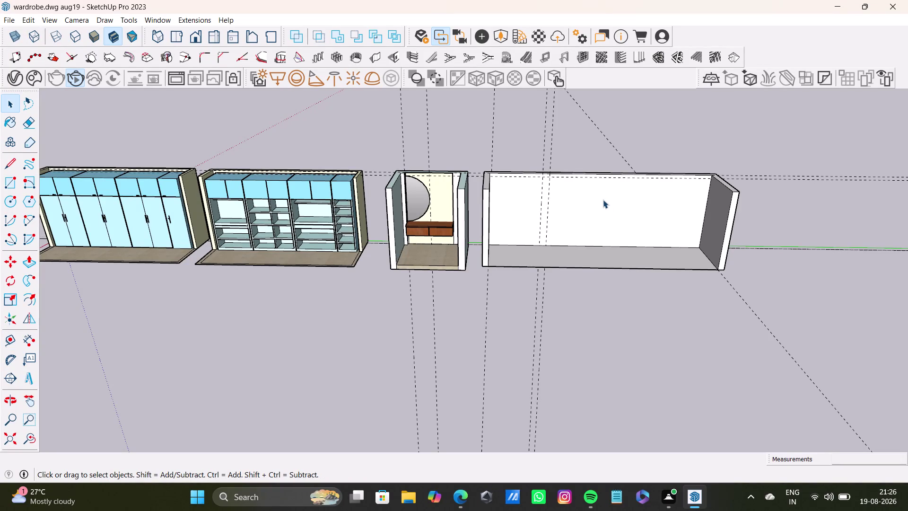
Turn the view to the last box unit's back wall and try a first Tape Measure pick.
middle_drag(600, 213, 469, 240)
scroll(up, 3)
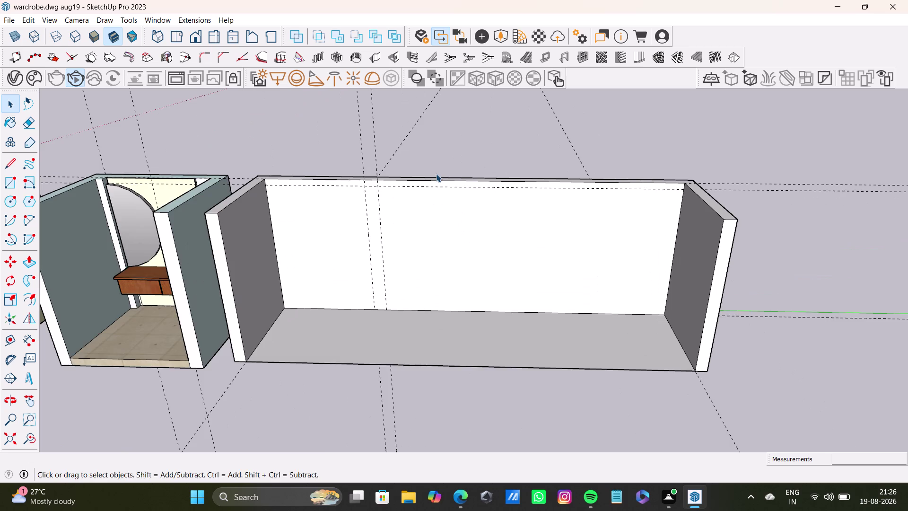
middle_drag(435, 180, 360, 354)
middle_drag(398, 233, 282, 261)
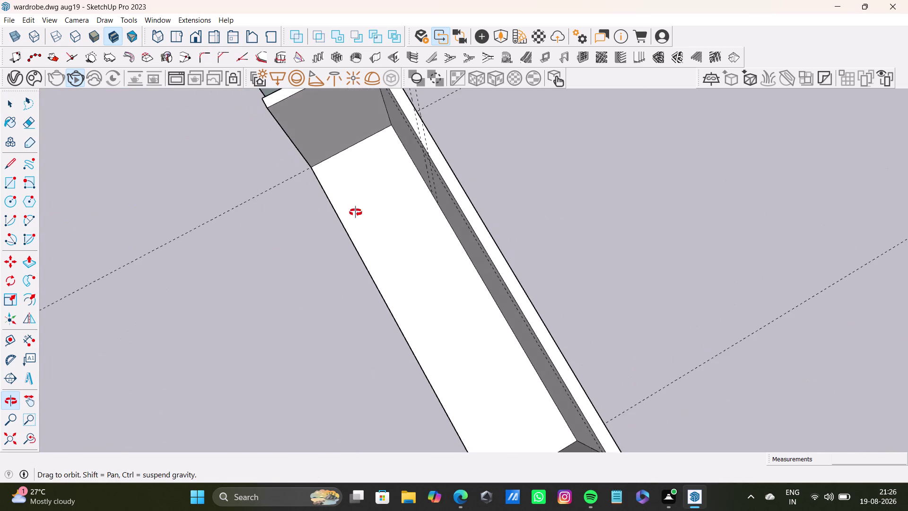
middle_drag(281, 261, 571, 87)
scroll(down, 3)
middle_drag(589, 221, 588, 222)
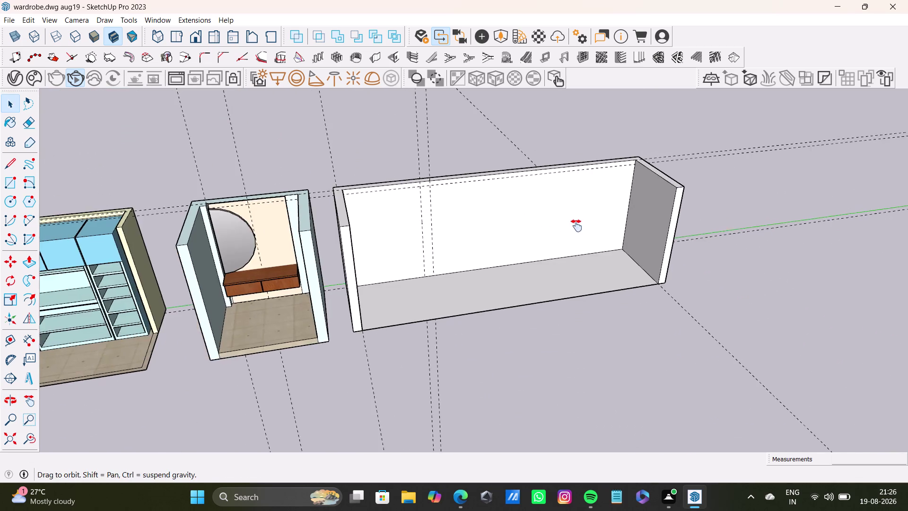
middle_drag(588, 222, 548, 267)
middle_drag(546, 264, 511, 204)
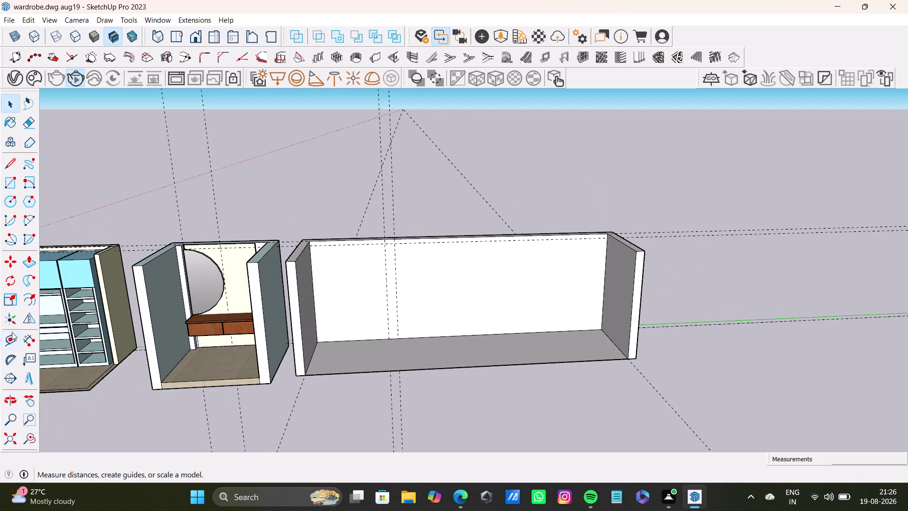
click(15, 346)
click(604, 298)
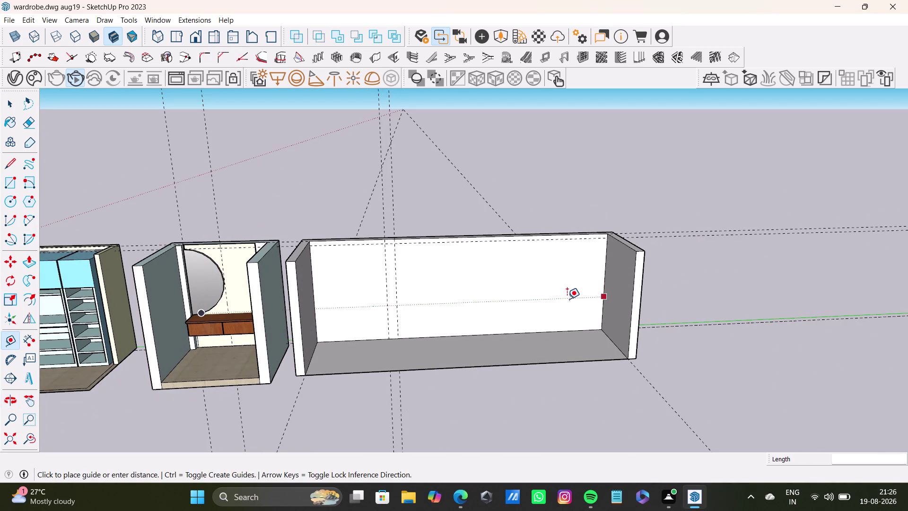
key(space)
Drag a vertical guide from the box's right wall edge onto its back wall.
click(14, 344)
scroll(up, 3)
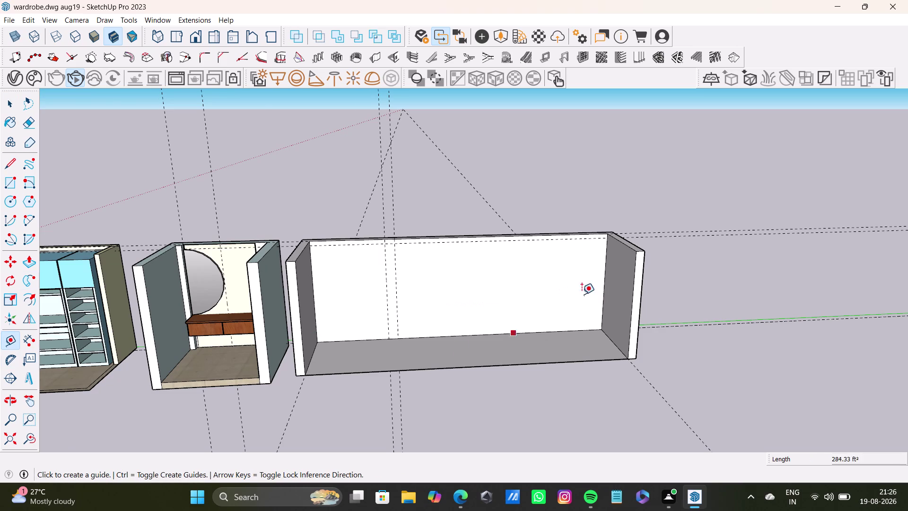
scroll(up, 3)
click(613, 286)
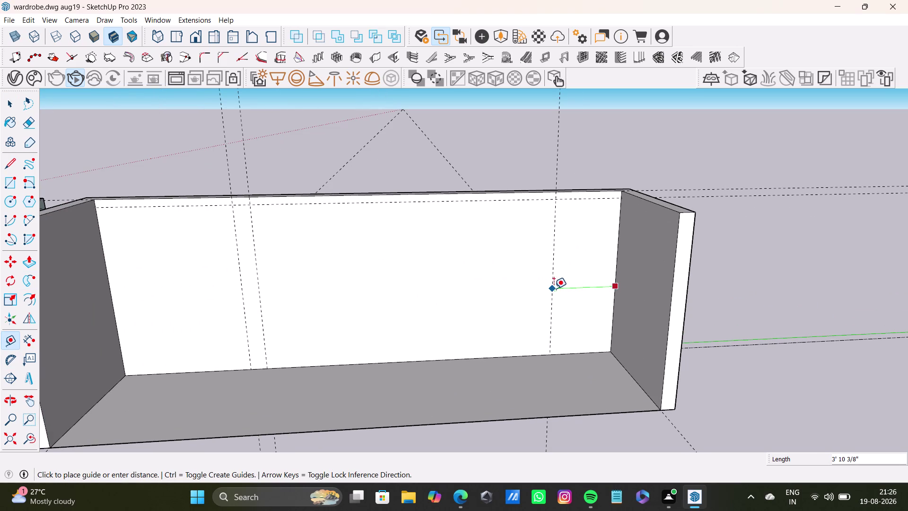
click(572, 292)
key(space)
scroll(down, 3)
middle_drag(521, 264, 569, 230)
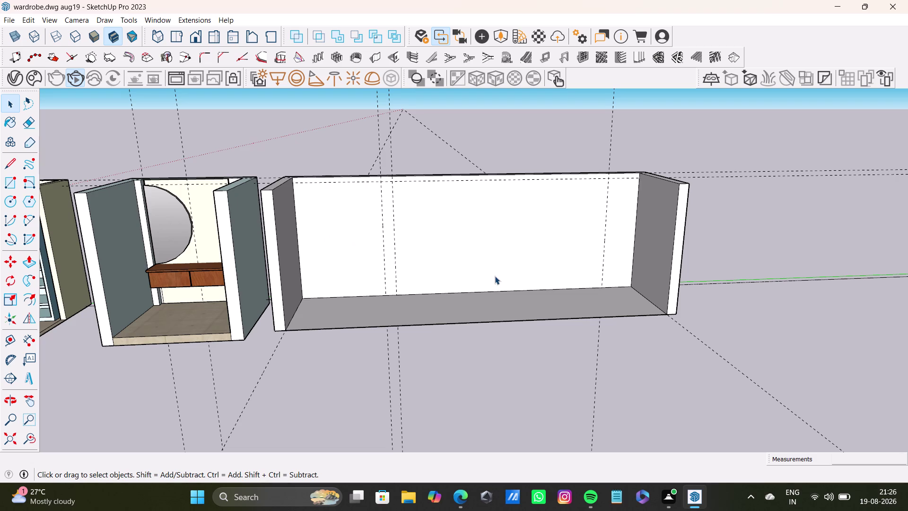
middle_drag(490, 269, 442, 359)
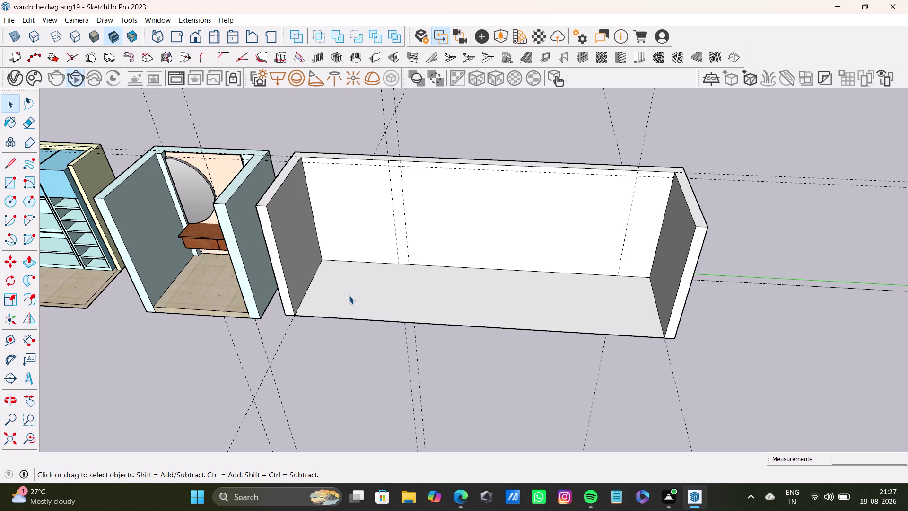
click(14, 180)
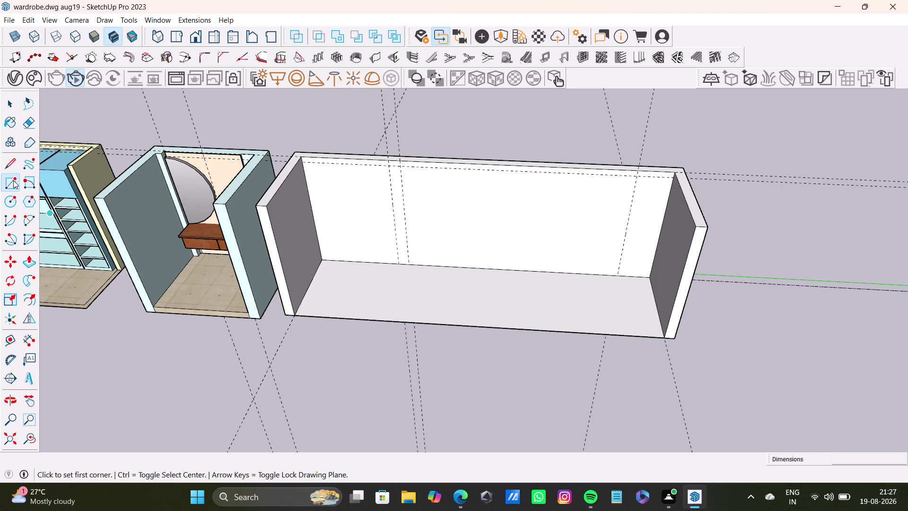
Draw a first back-wall rectangle starting at the top guide.
scroll(up, 3)
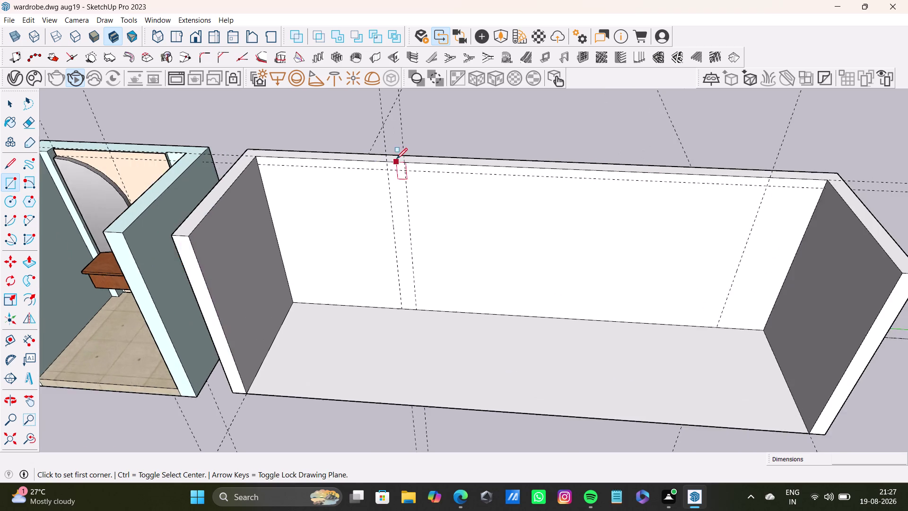
scroll(up, 3)
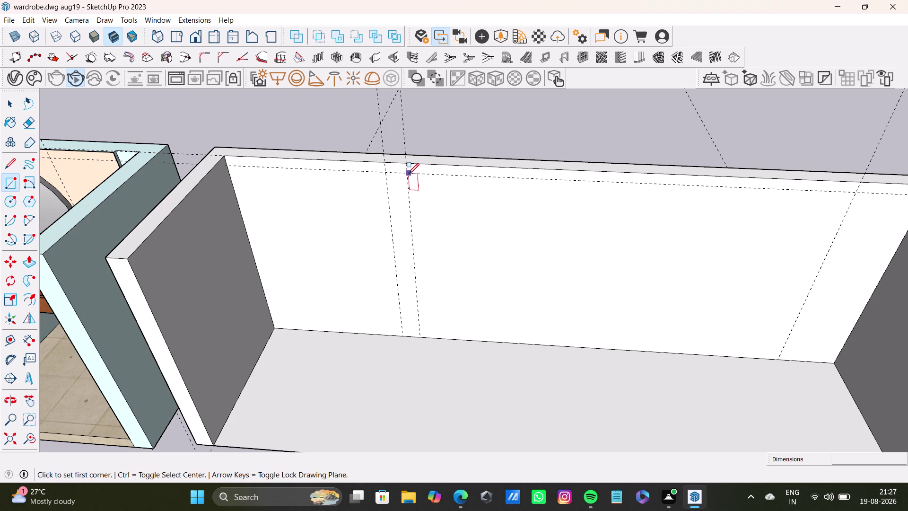
click(407, 174)
scroll(down, 3)
middle_drag(706, 338, 662, 319)
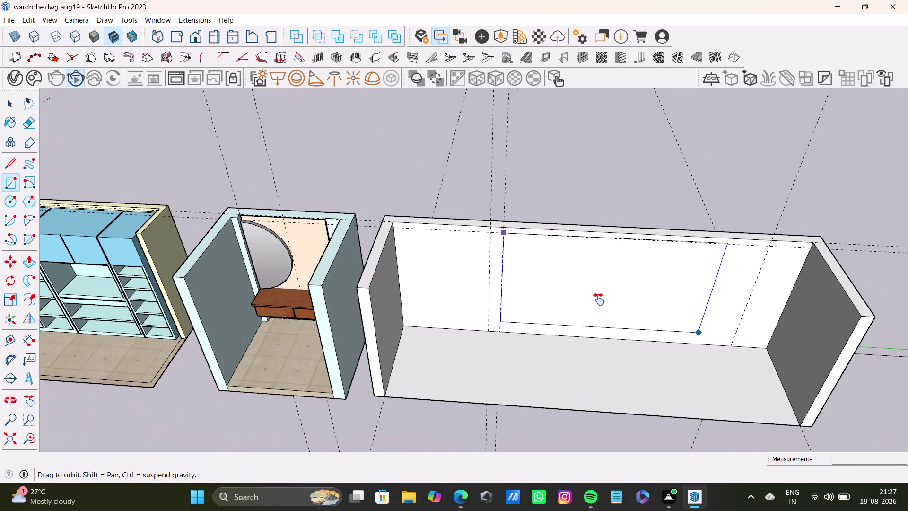
middle_drag(662, 319, 584, 296)
scroll(up, 3)
click(613, 309)
key(space)
Inspect the first rectangle from several angles, then undo it.
scroll(down, 3)
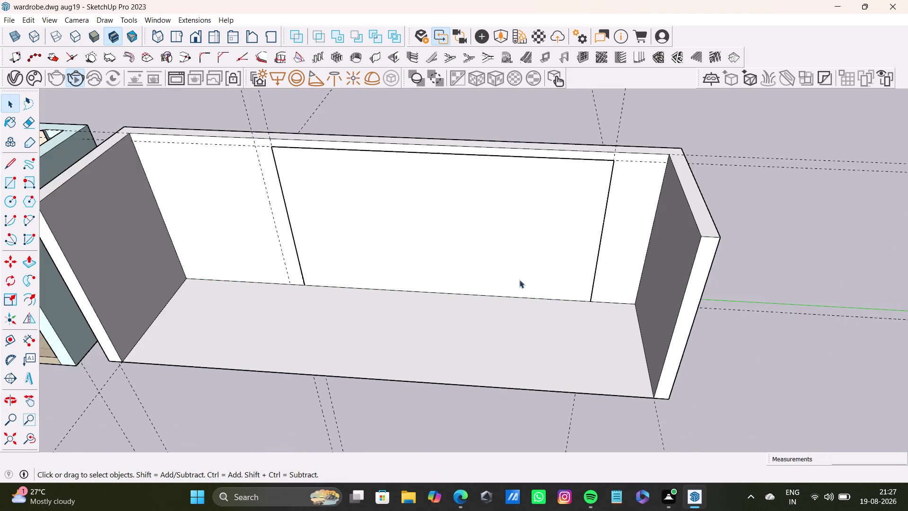
middle_drag(497, 272, 629, 286)
middle_drag(429, 211, 459, 341)
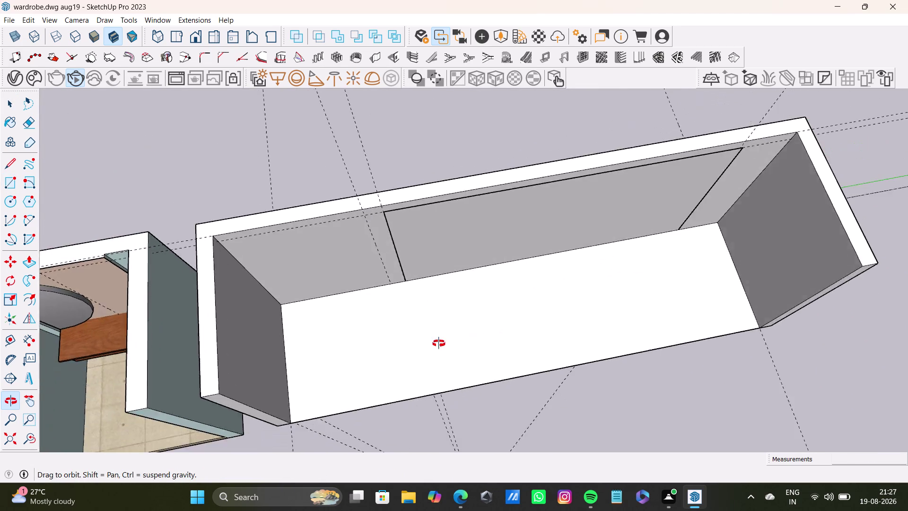
middle_drag(459, 341, 309, 211)
scroll(up, 3)
middle_drag(513, 274, 634, 166)
middle_drag(618, 187, 604, 205)
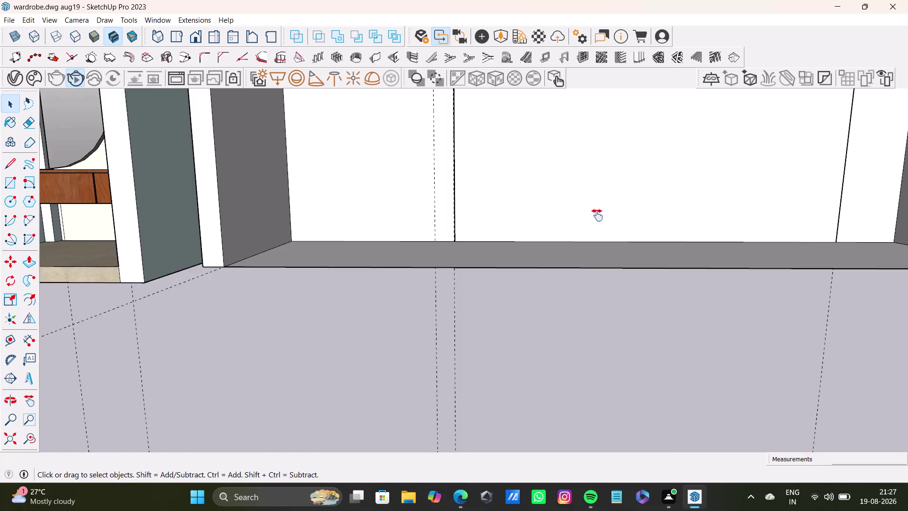
middle_drag(604, 206, 517, 380)
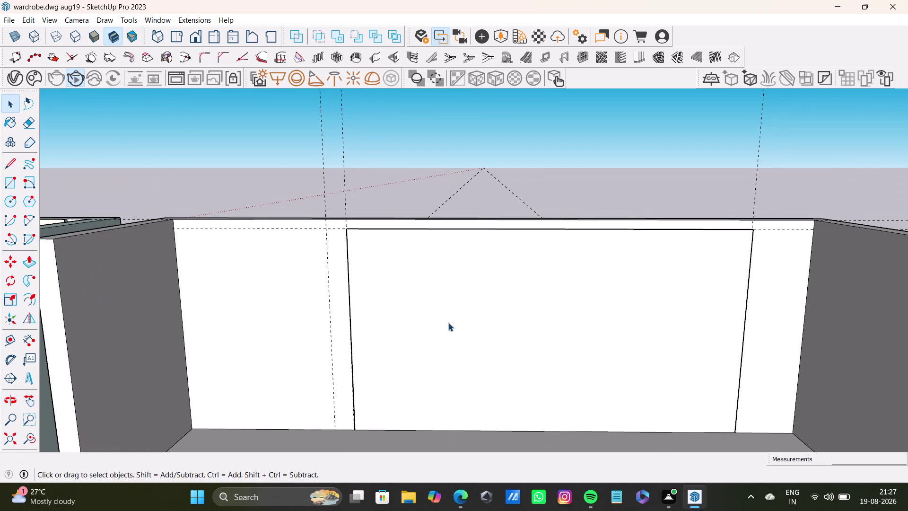
key(space)
scroll(down, 3)
middle_drag(565, 287, 552, 217)
middle_drag(580, 239, 579, 335)
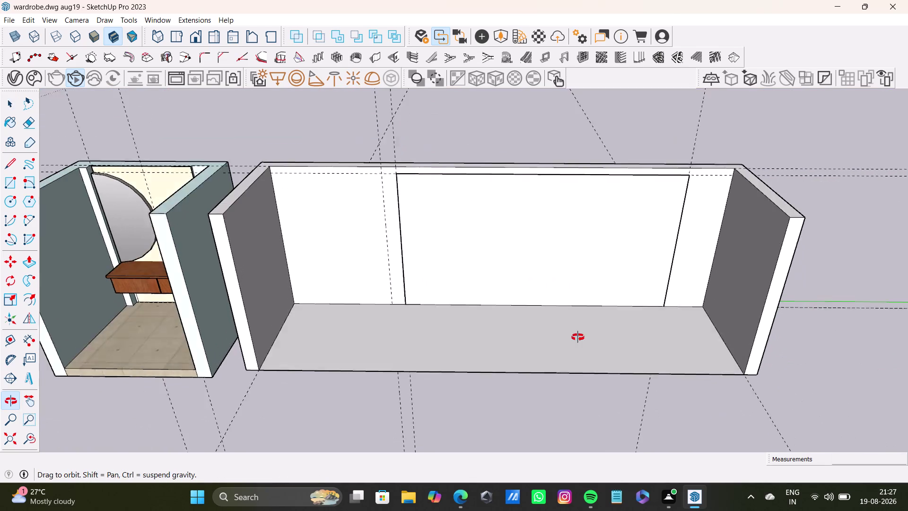
middle_drag(579, 335, 578, 337)
scroll(up, 3)
key(ctrl+z)
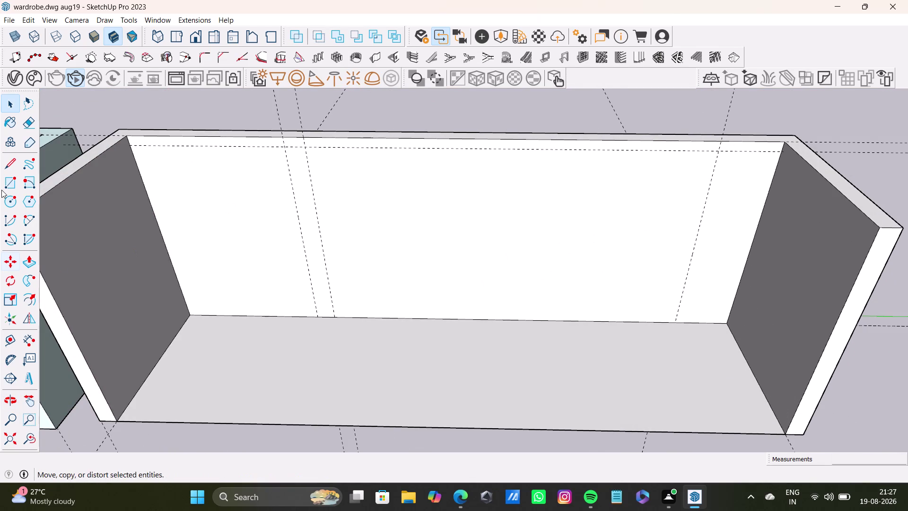
Redraw the rectangle from the top-left guide intersection to the floor edge and select its face.
click(7, 184)
click(306, 148)
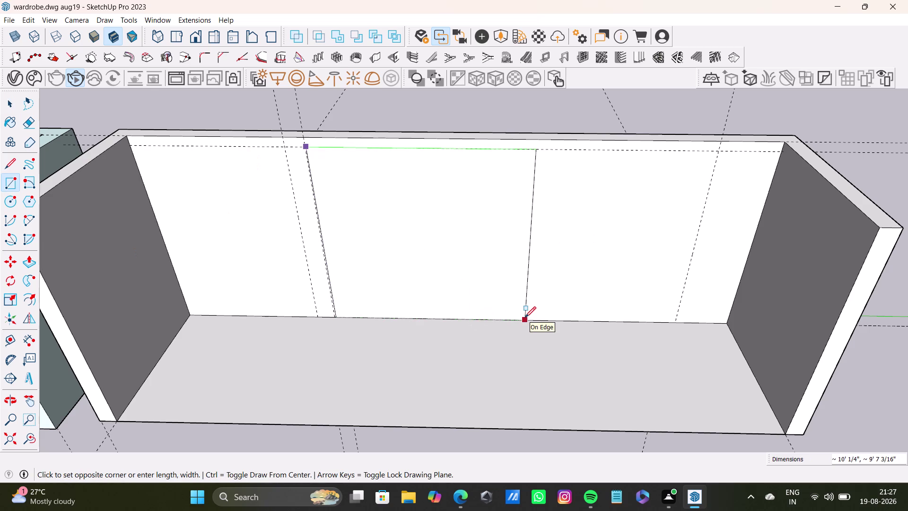
click(545, 319)
key(space)
click(508, 281)
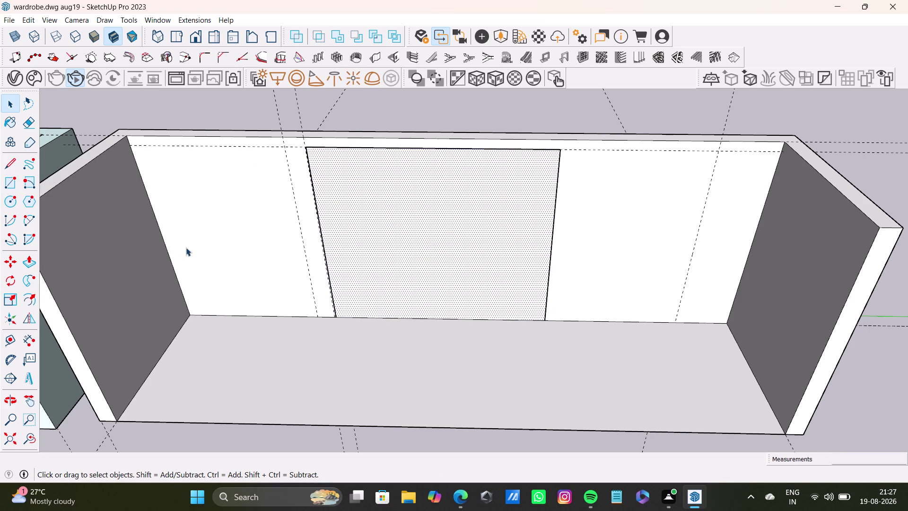
click(8, 188)
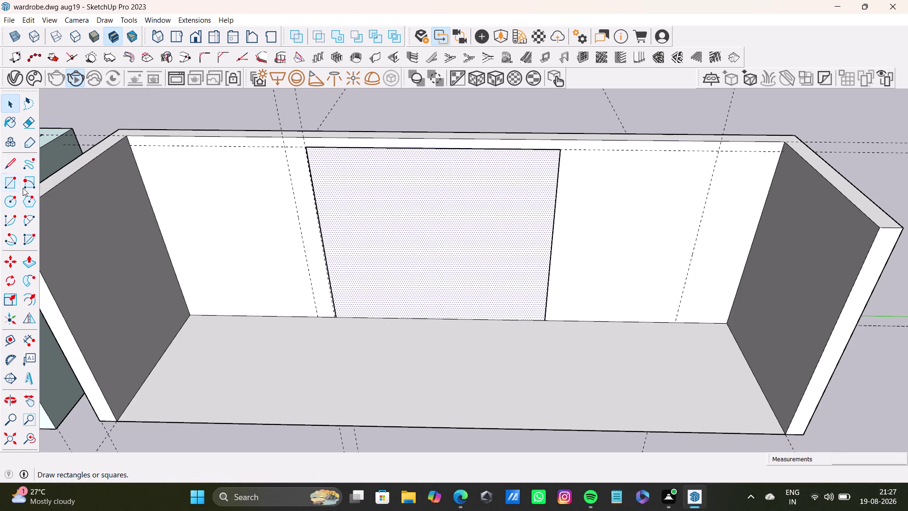
Extrude the back-wall rectangle forward into a solid block with Push/Pull.
key(space)
click(32, 266)
drag(491, 247, 477, 284)
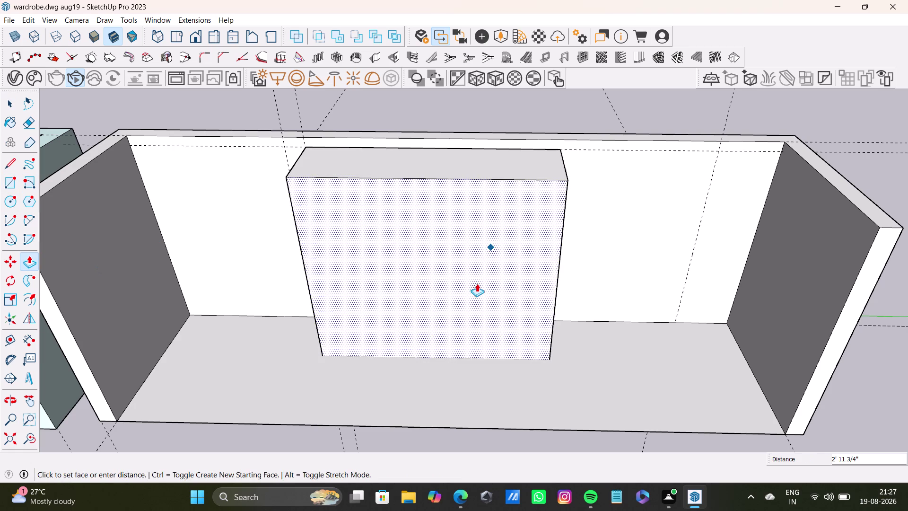
drag(477, 283, 470, 291)
Make initial pushes on the block's bottom face from beneath the box.
middle_drag(532, 195, 307, 178)
scroll(up, 3)
middle_drag(507, 180, 445, 200)
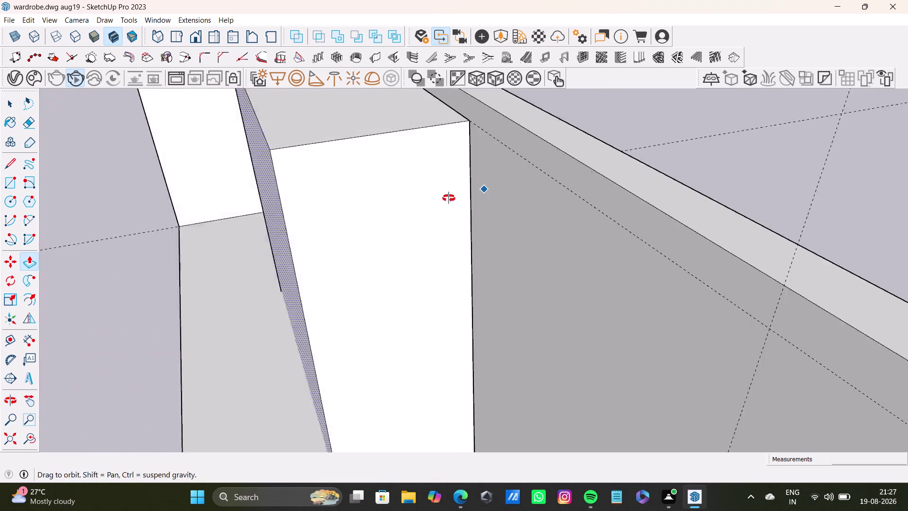
middle_drag(446, 200, 646, 265)
scroll(down, 3)
middle_drag(577, 278, 683, 147)
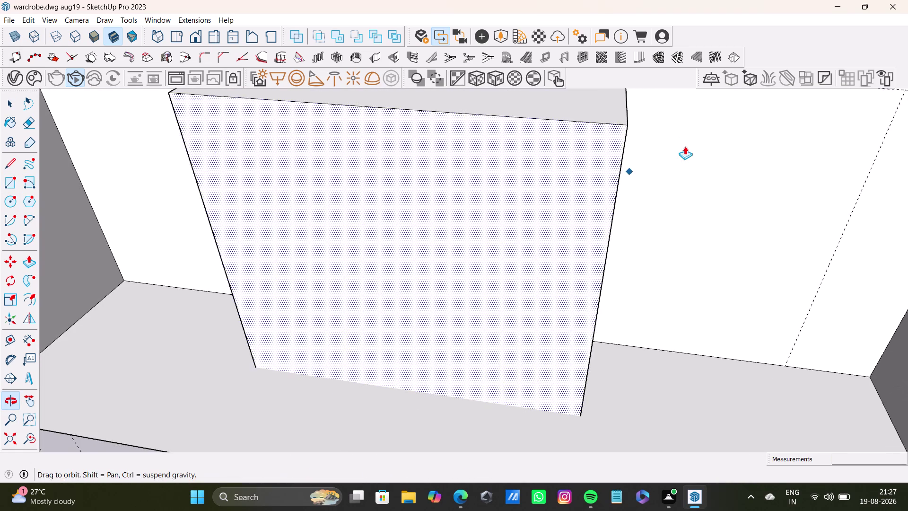
scroll(down, 3)
middle_drag(616, 292, 663, 206)
middle_drag(614, 267, 635, 165)
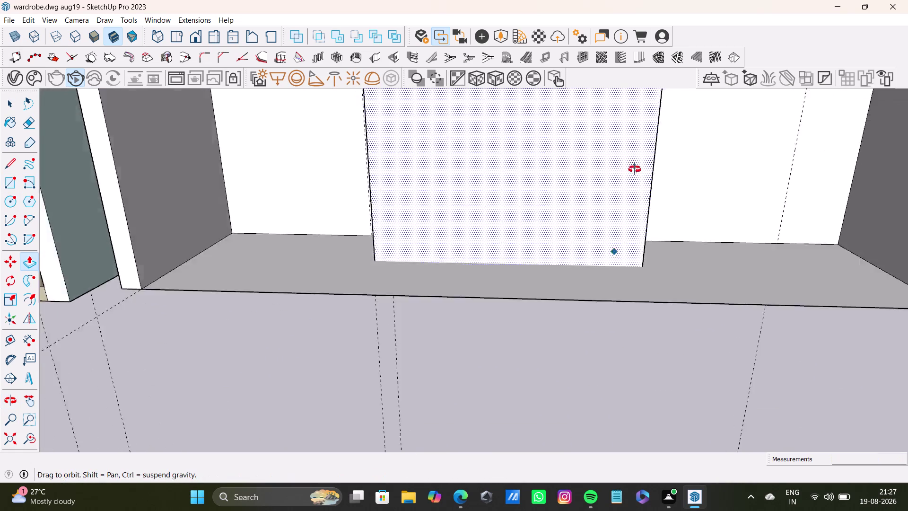
middle_drag(635, 164, 639, 68)
drag(572, 260, 571, 255)
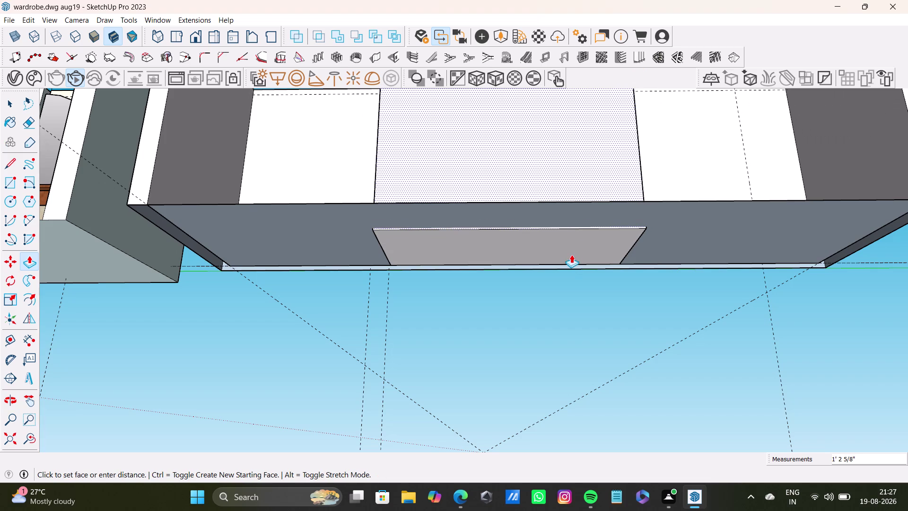
key(space)
click(570, 250)
key(p)
drag(570, 254, 570, 239)
key(space)
Stretch the inner block's bottom face down to the unit's floor.
scroll(down, 3)
middle_drag(570, 221, 555, 402)
middle_drag(543, 307, 504, 281)
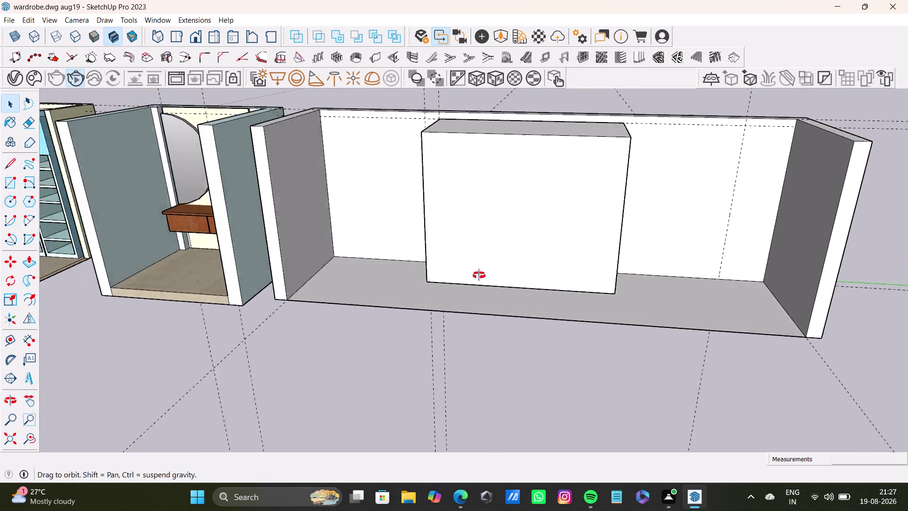
middle_drag(504, 281, 468, 271)
scroll(up, 3)
middle_drag(600, 295, 535, 252)
scroll(up, 3)
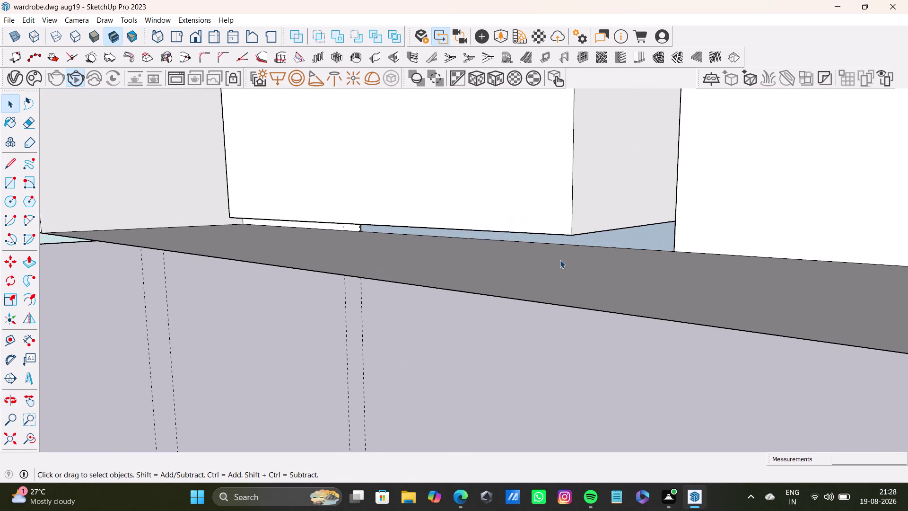
scroll(up, 3)
middle_drag(574, 259, 569, 251)
scroll(up, 3)
middle_drag(568, 235, 556, 293)
middle_drag(560, 285, 564, 263)
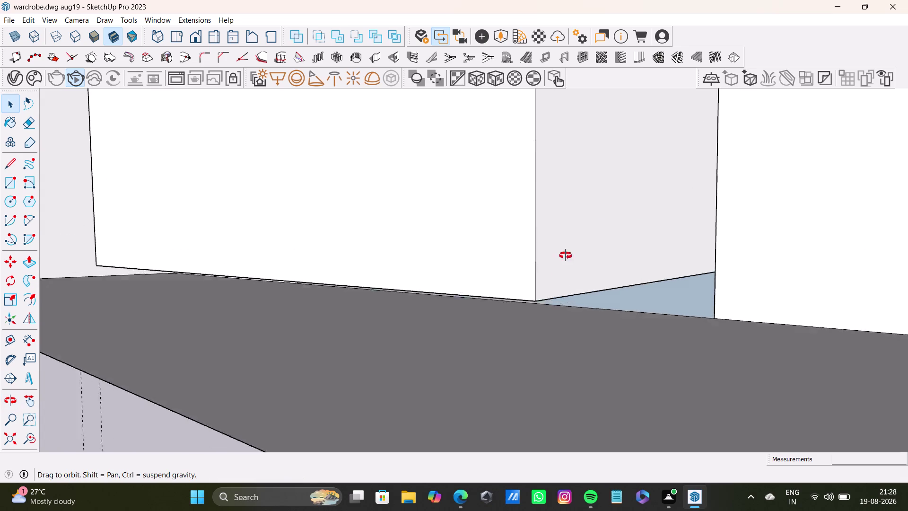
middle_drag(563, 263, 571, 245)
key(space)
click(559, 272)
key(p)
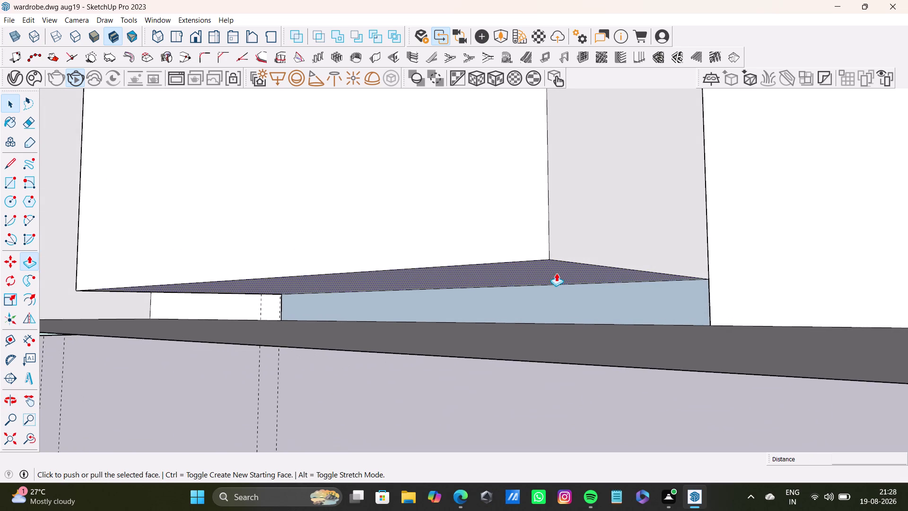
drag(556, 273, 555, 334)
key(space)
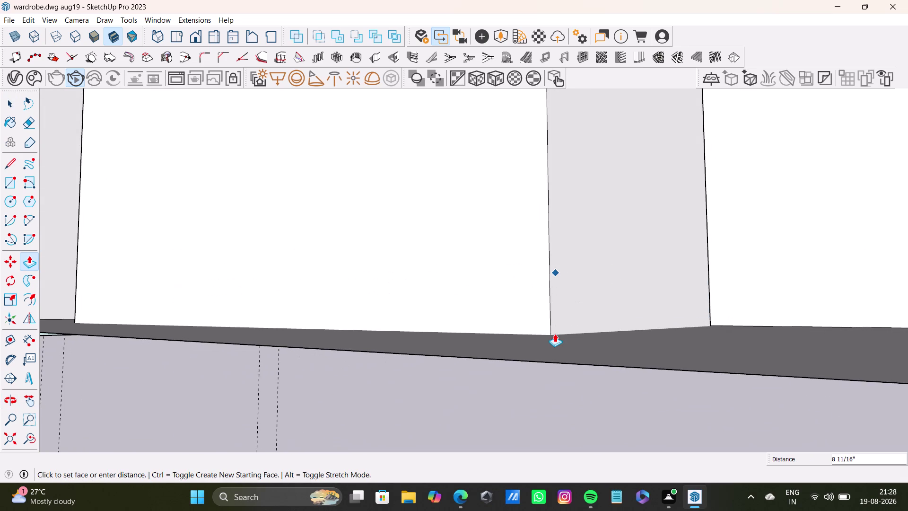
Push a face on the unit's underside slightly with Push/Pull.
scroll(down, 3)
middle_drag(555, 331, 690, 369)
scroll(down, 3)
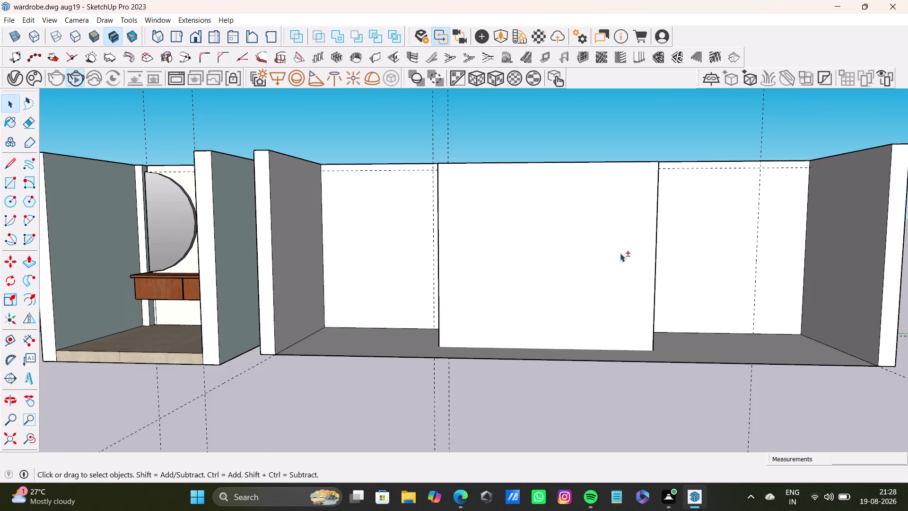
middle_drag(620, 253, 629, 388)
middle_drag(630, 343, 631, 465)
middle_drag(615, 413, 623, 286)
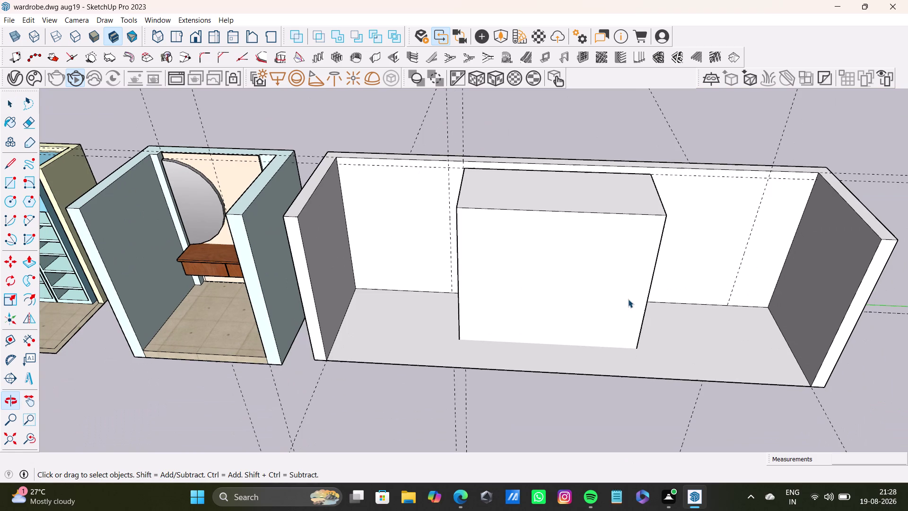
scroll(up, 3)
middle_drag(599, 313, 606, 203)
middle_drag(625, 310, 620, 189)
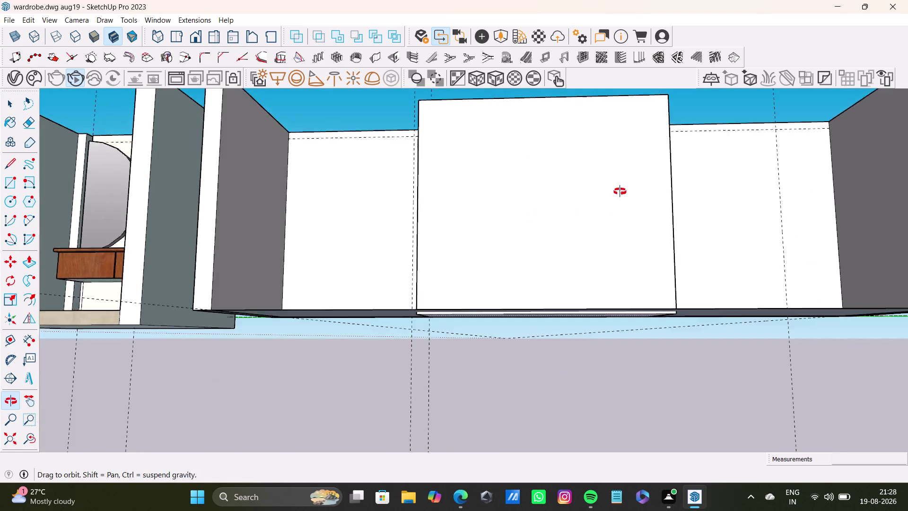
middle_drag(619, 189, 615, 178)
click(635, 298)
key(p)
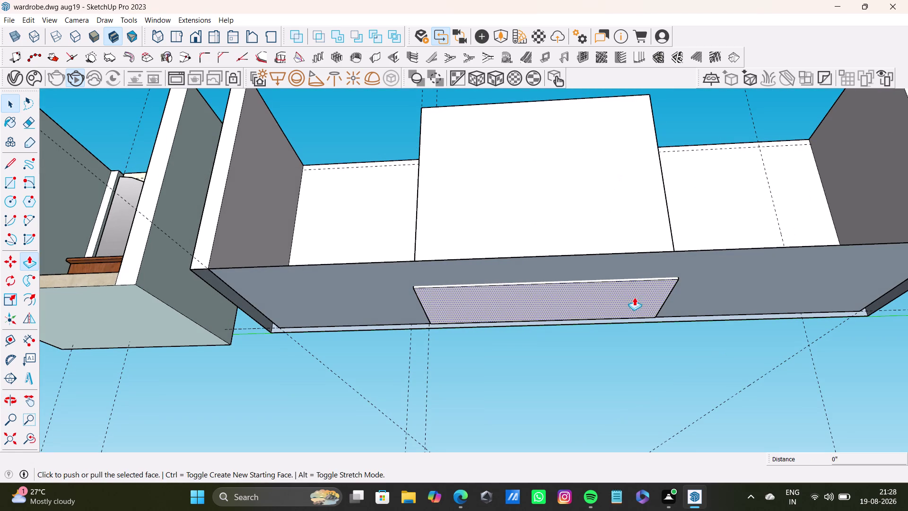
drag(635, 297, 635, 287)
key(space)
Orbit and pan along the row to bring the last unit's right side into view.
scroll(down, 3)
middle_drag(646, 295, 619, 420)
scroll(up, 3)
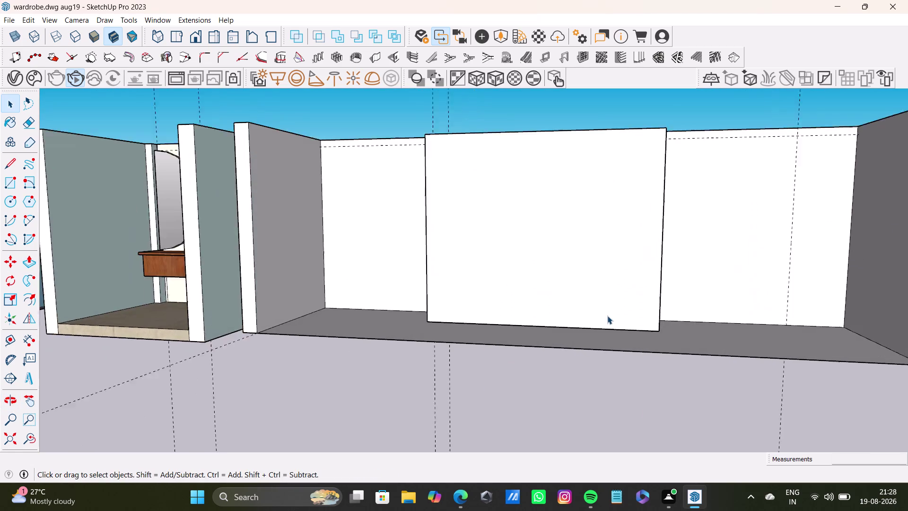
middle_drag(618, 311, 539, 353)
scroll(down, 3)
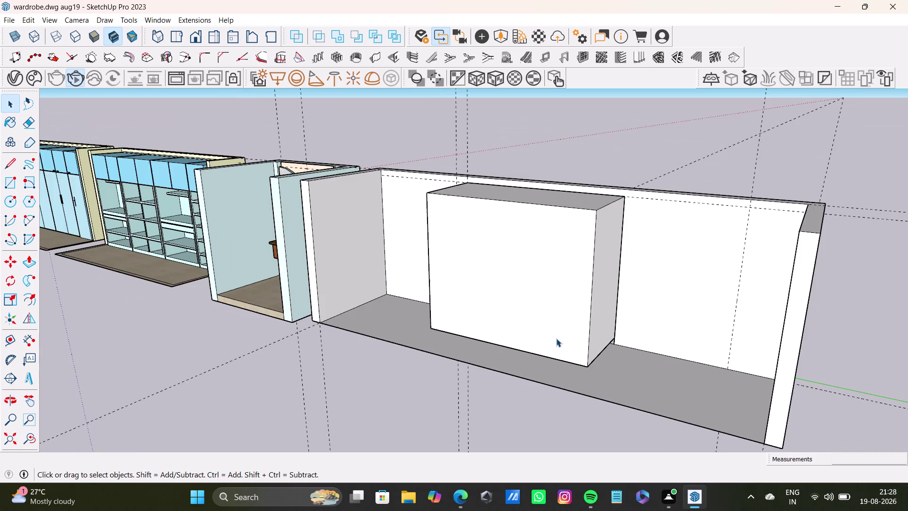
scroll(down, 3)
middle_drag(545, 318, 516, 344)
middle_drag(514, 347, 643, 373)
scroll(down, 3)
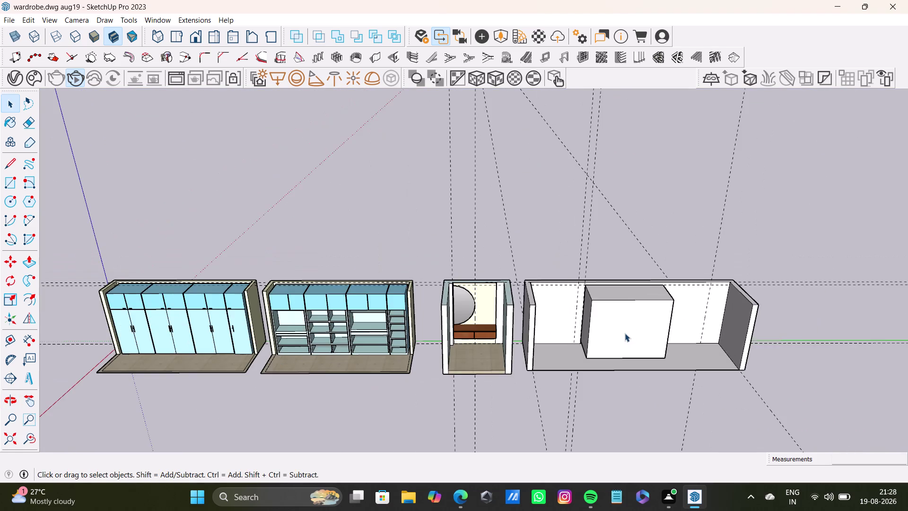
middle_drag(625, 332, 551, 316)
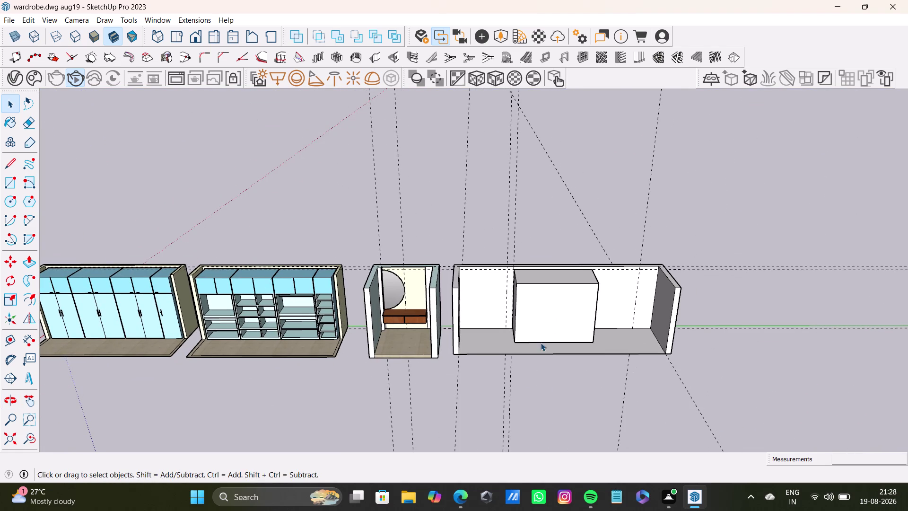
middle_drag(650, 330, 577, 329)
scroll(up, 3)
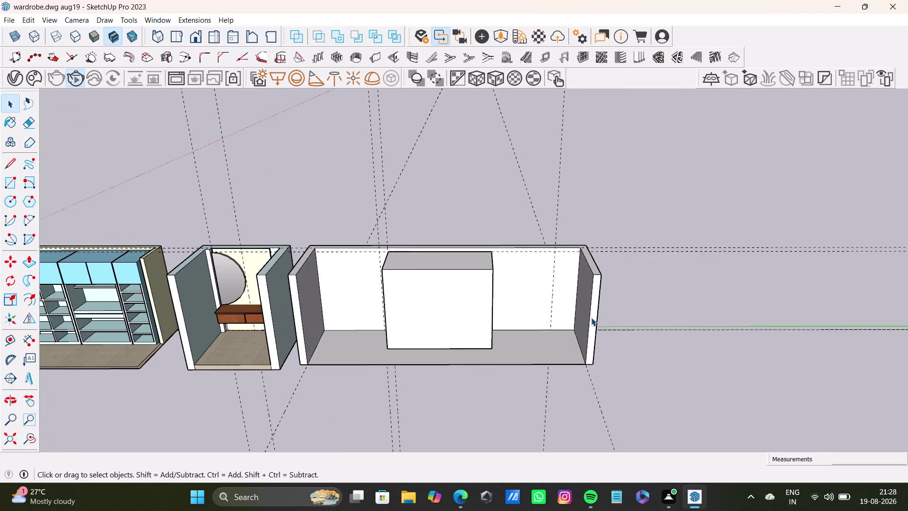
middle_drag(592, 317, 640, 310)
Pull the inner block's side face out toward the unit's right side.
key(space)
click(598, 302)
click(591, 302)
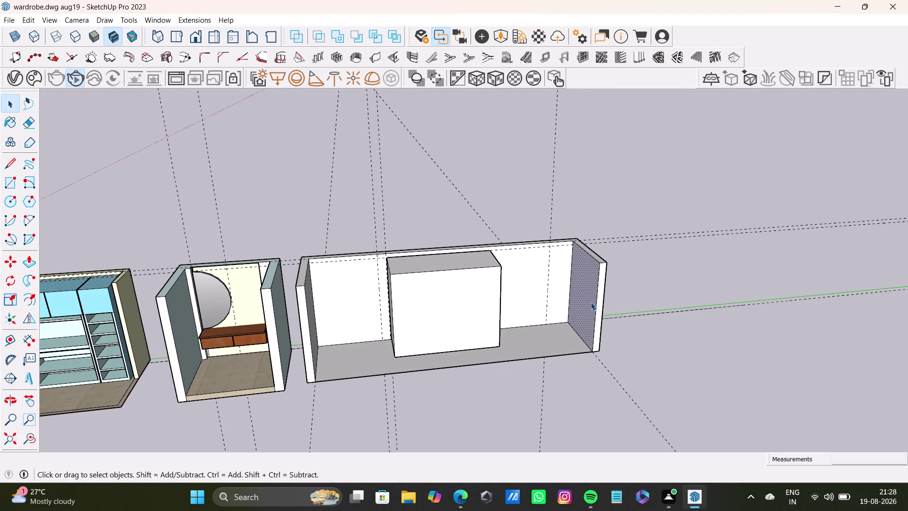
key(p)
drag(580, 300, 490, 310)
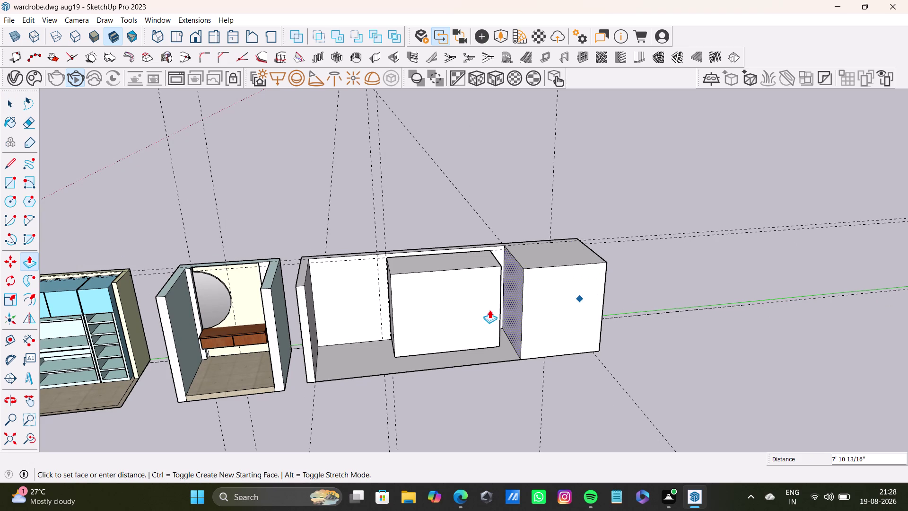
drag(489, 310, 510, 304)
middle_drag(572, 312, 389, 314)
Fine-tune the block's right-side width with further Push/Pull adjustments.
key(space)
click(609, 328)
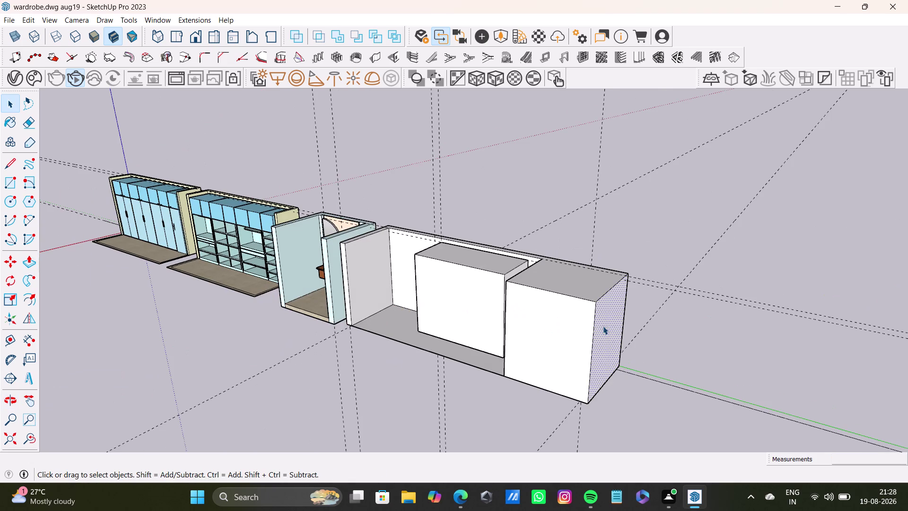
key(p)
drag(602, 326, 536, 296)
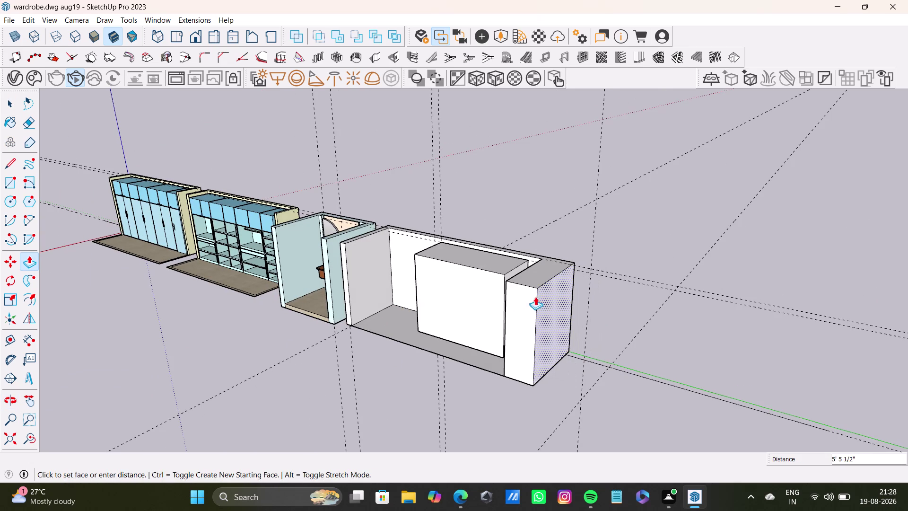
drag(536, 297, 528, 294)
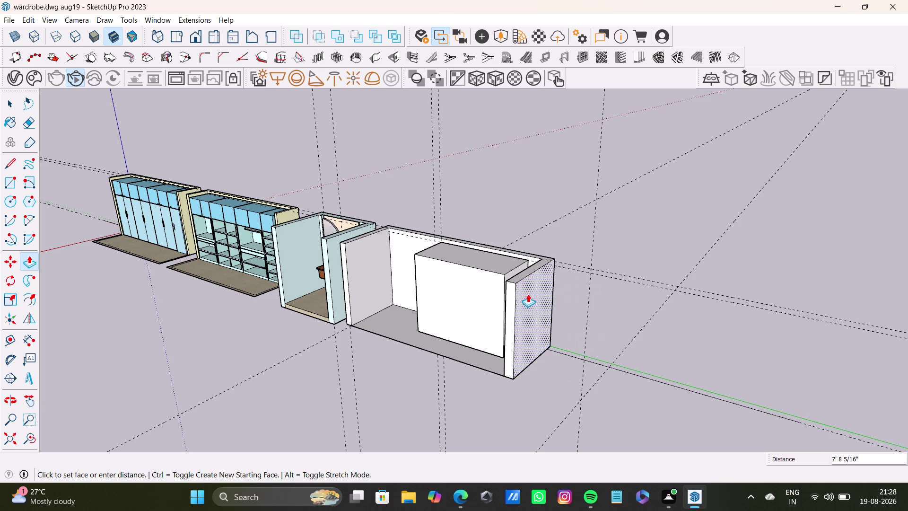
drag(528, 293, 525, 292)
key(space)
key(p)
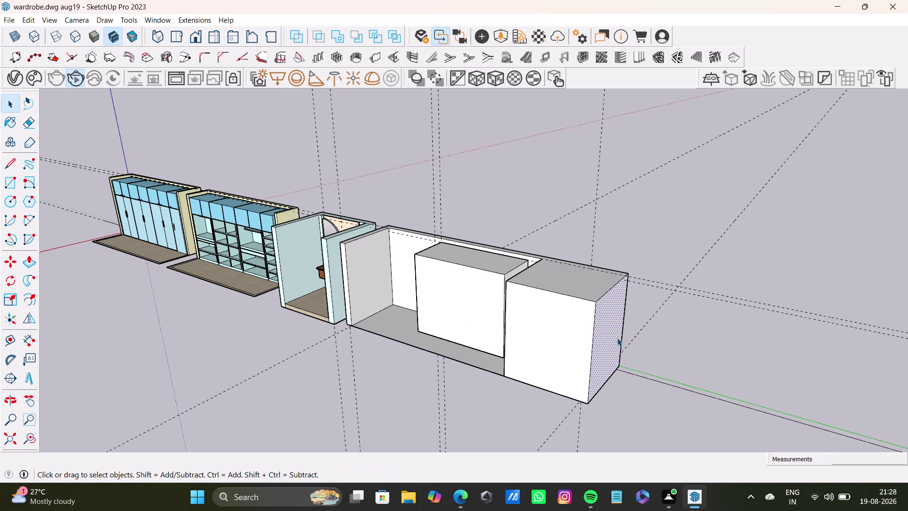
drag(616, 338, 545, 309)
key(space)
scroll(down, 3)
middle_drag(495, 359, 585, 394)
middle_drag(559, 344, 556, 383)
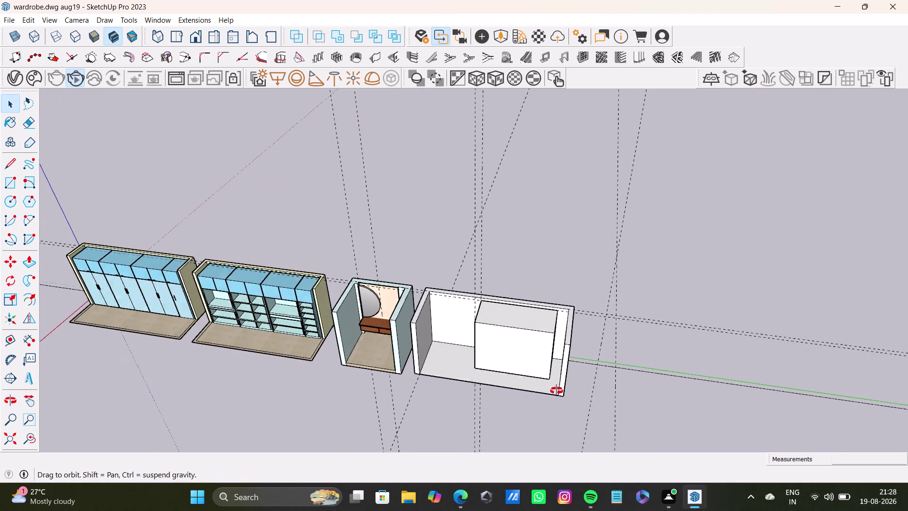
Zoom and orbit in to the bottom edge of the inner block in the third carcass.
middle_drag(556, 383, 557, 392)
scroll(up, 3)
middle_drag(491, 341, 569, 239)
scroll(up, 3)
middle_drag(546, 324, 565, 249)
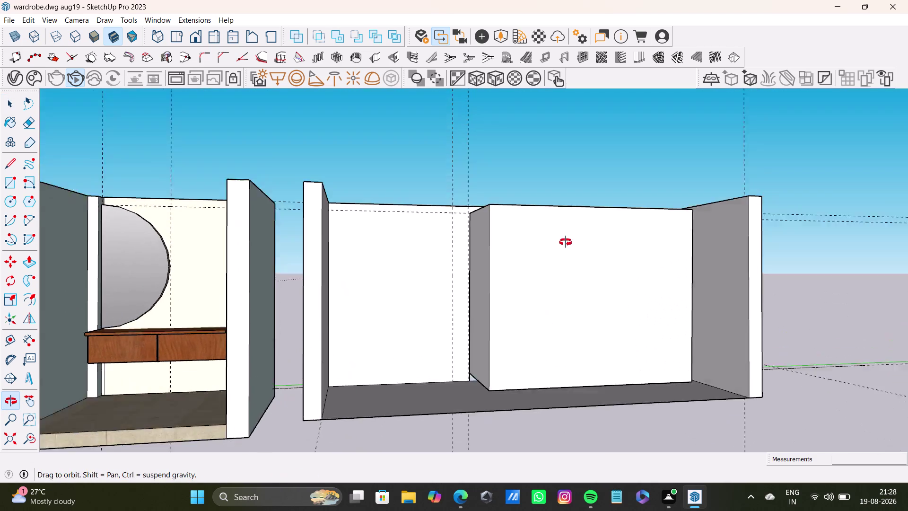
middle_drag(565, 249, 567, 242)
scroll(up, 3)
middle_drag(530, 373, 562, 324)
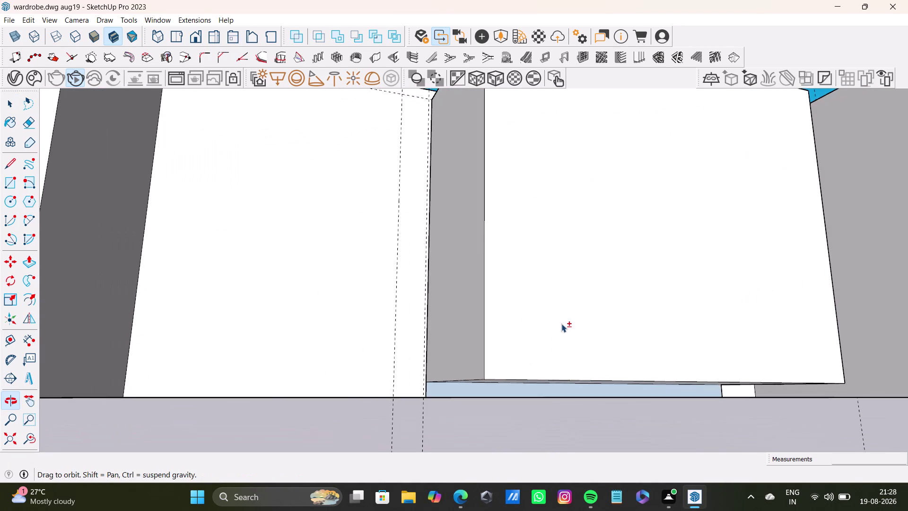
scroll(up, 3)
middle_drag(565, 371, 559, 363)
scroll(up, 3)
Push the block's bottom face about 4 3/8 inches down onto the carcass floor.
click(531, 379)
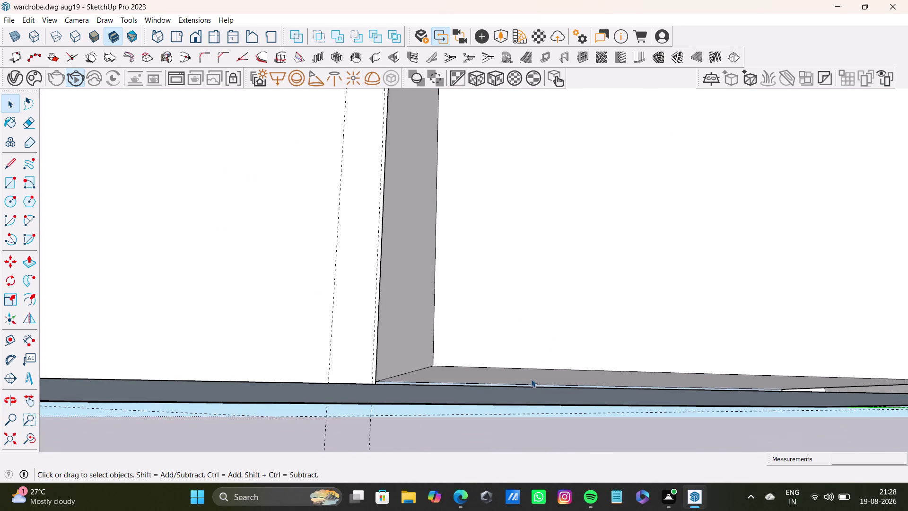
key(p)
drag(534, 375, 536, 391)
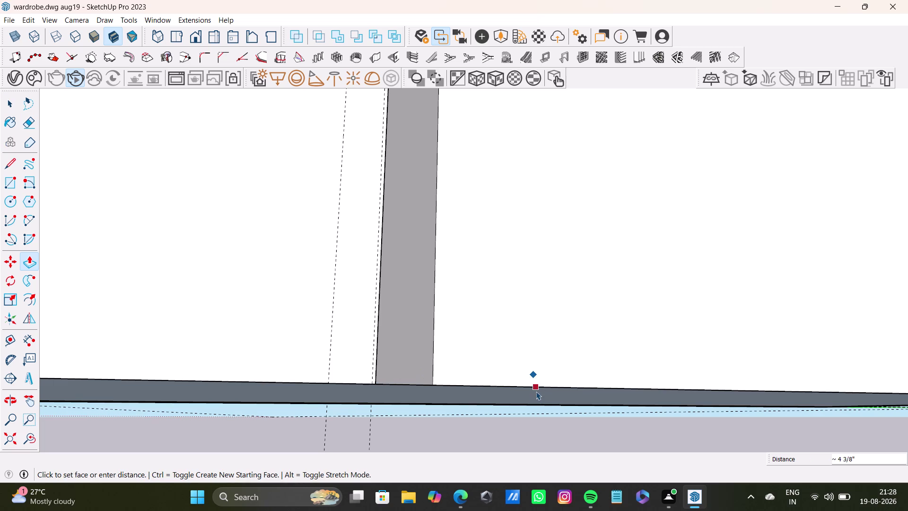
key(space)
scroll(down, 3)
middle_drag(533, 357, 473, 446)
scroll(down, 3)
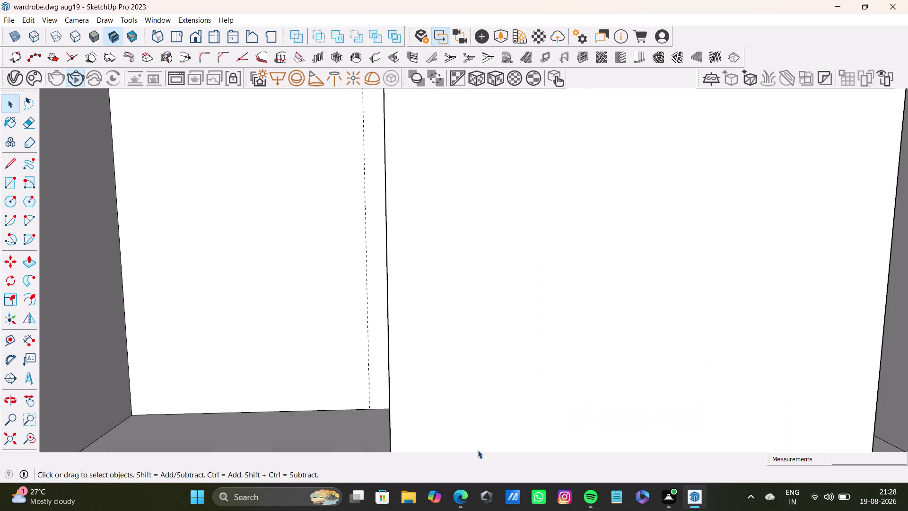
middle_drag(478, 422, 486, 307)
scroll(down, 3)
middle_drag(499, 325, 498, 388)
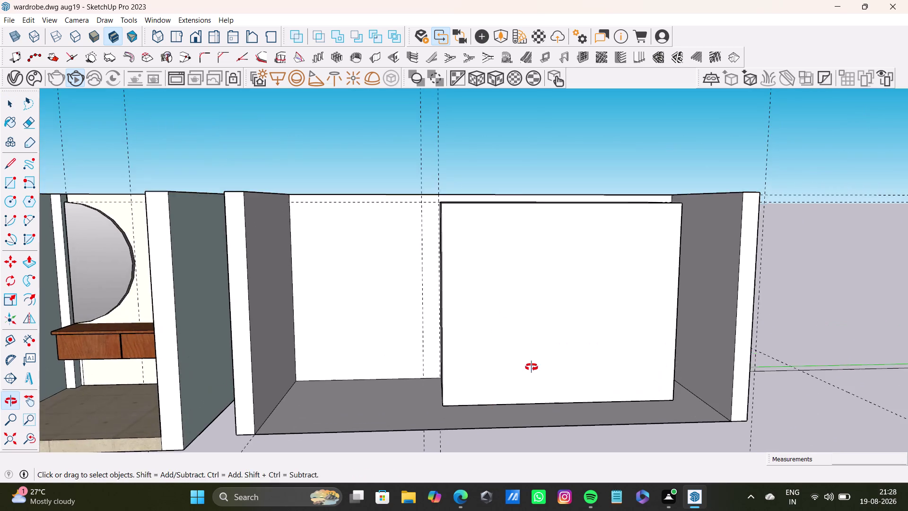
middle_drag(538, 366, 496, 379)
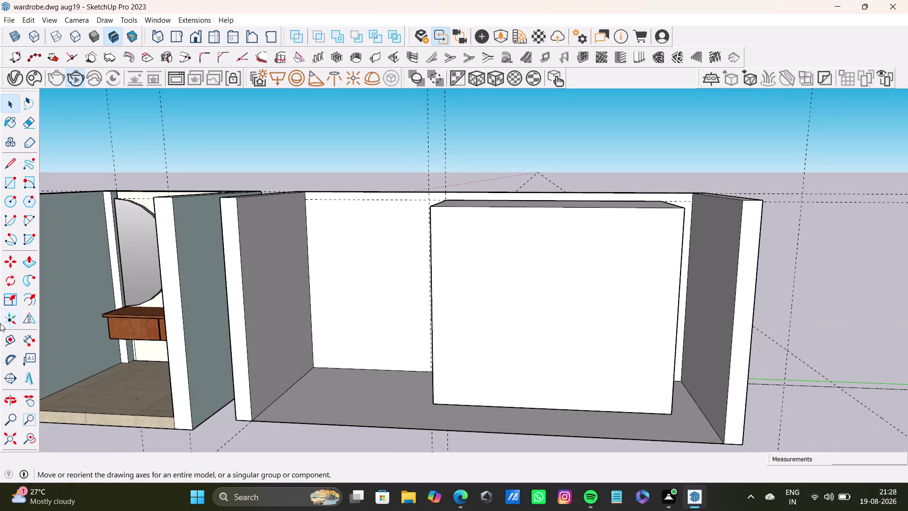
Place a trial 9-inch guide from the inner block's edge, then undo it.
drag(10, 343, 15, 341)
scroll(up, 3)
drag(435, 348, 440, 348)
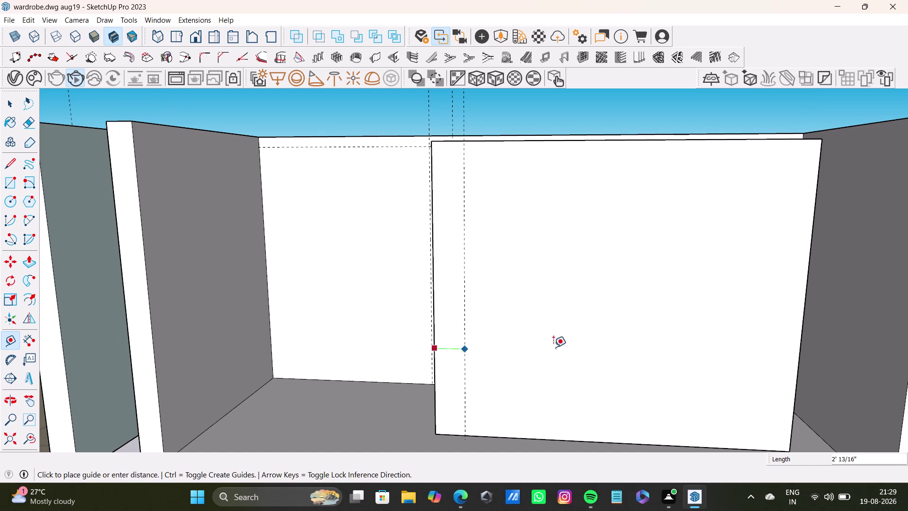
scroll(up, 3)
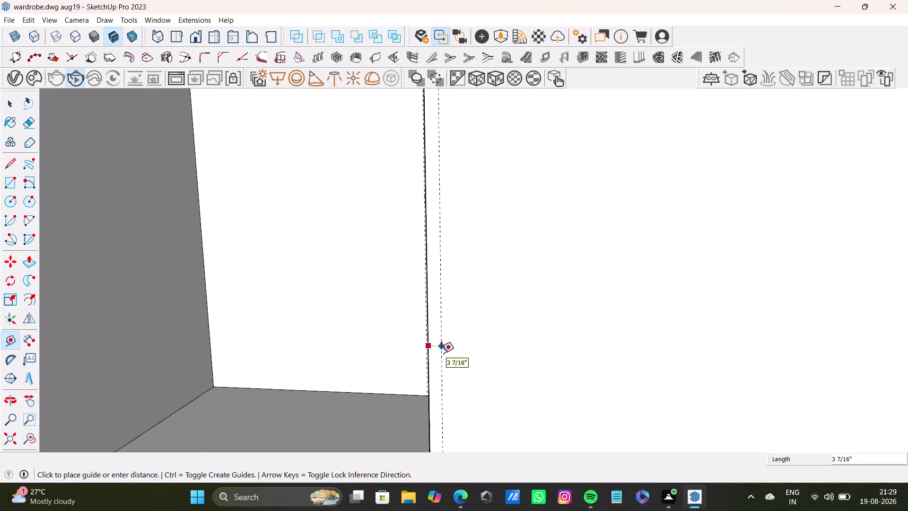
key(9)
key(shift+quotedbl)
key(Return)
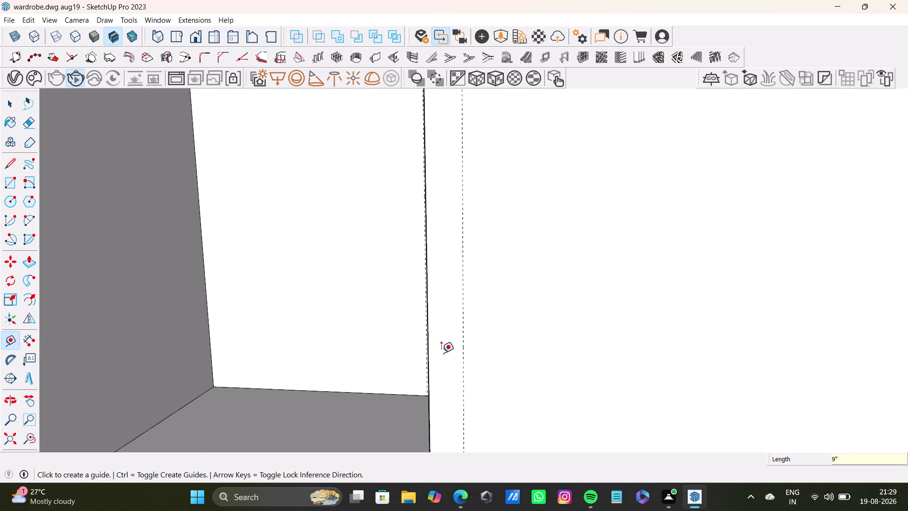
key(ctrl+z)
Add a guide 2 inches below the front panel's top edge.
scroll(down, 3)
middle_drag(499, 295, 411, 315)
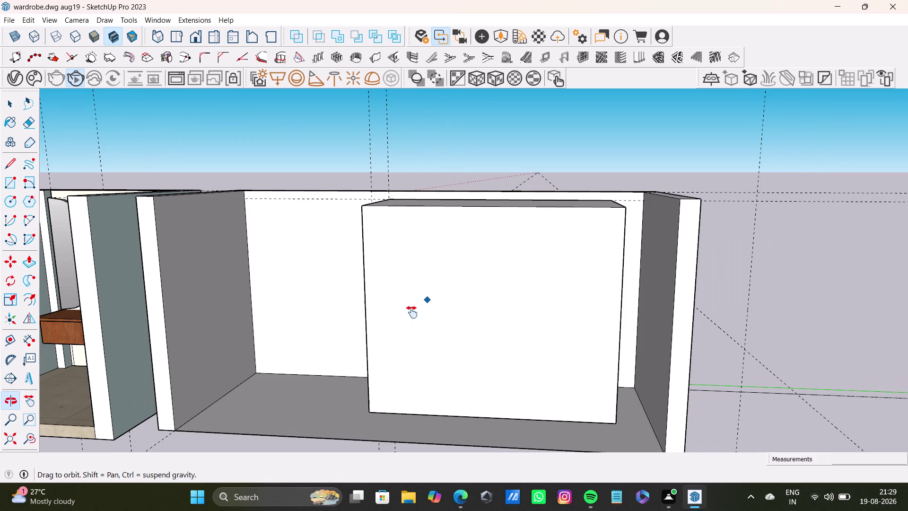
middle_drag(410, 315, 409, 317)
scroll(up, 3)
scroll(up, 3)
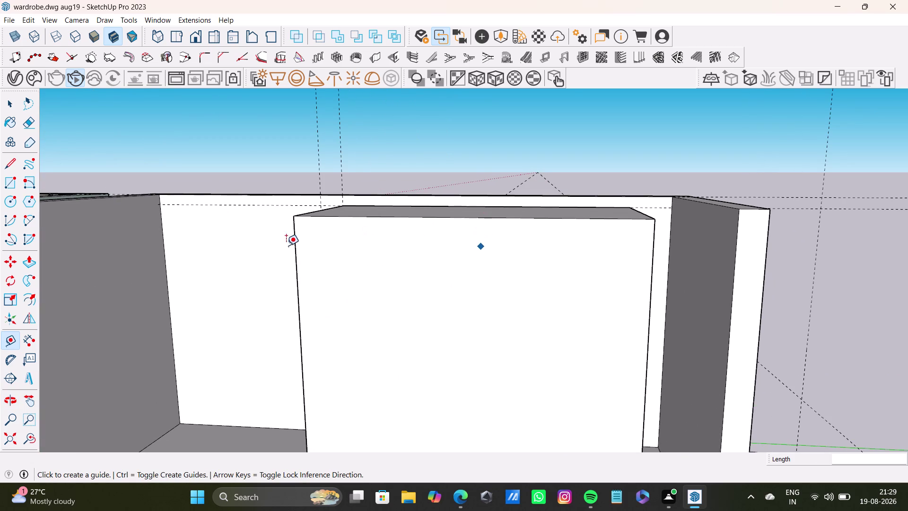
scroll(down, 3)
middle_drag(419, 309, 447, 247)
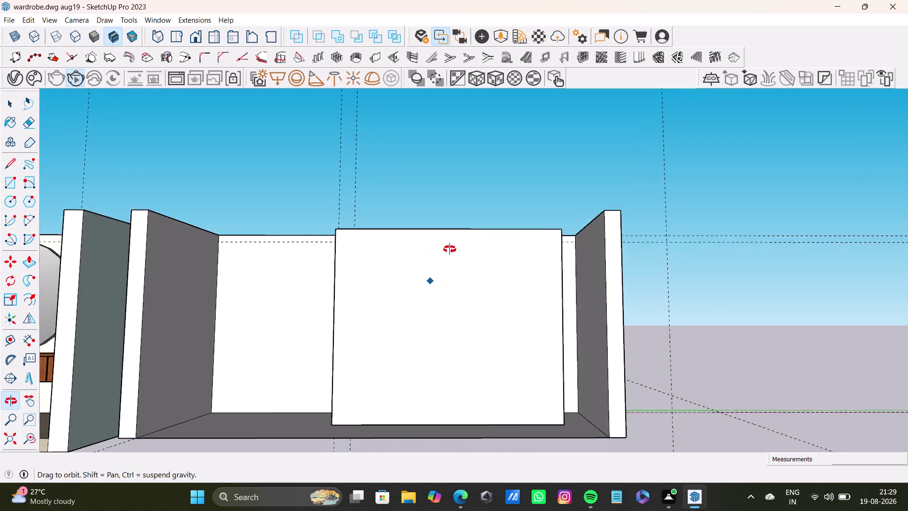
middle_drag(447, 248, 453, 258)
scroll(up, 3)
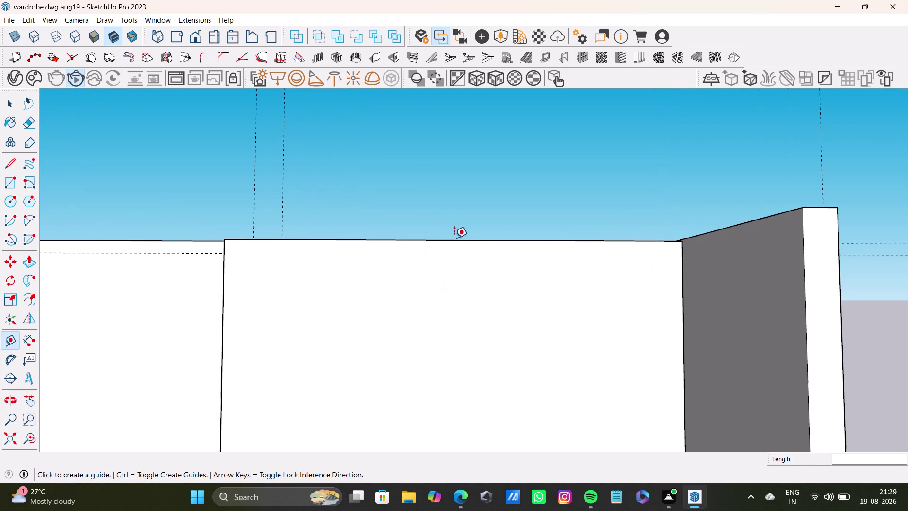
click(456, 239)
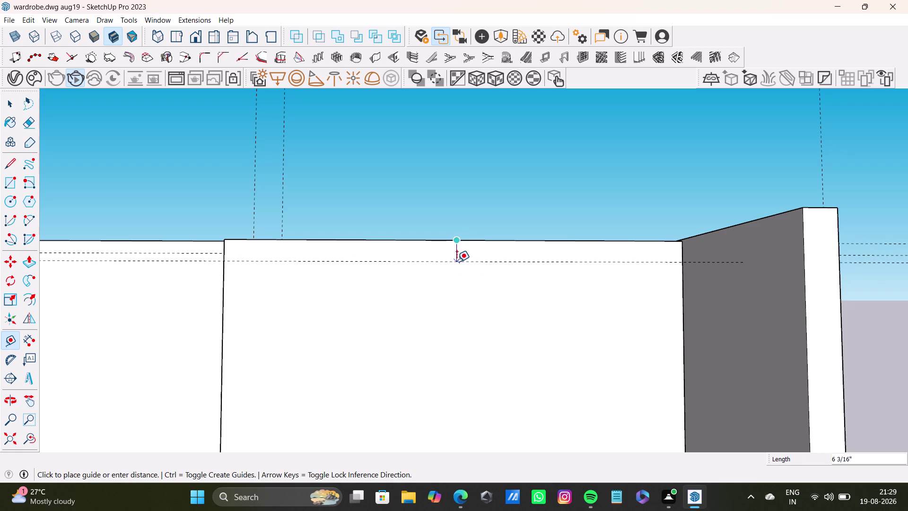
key(2)
key(shift+quotedbl)
key(Return)
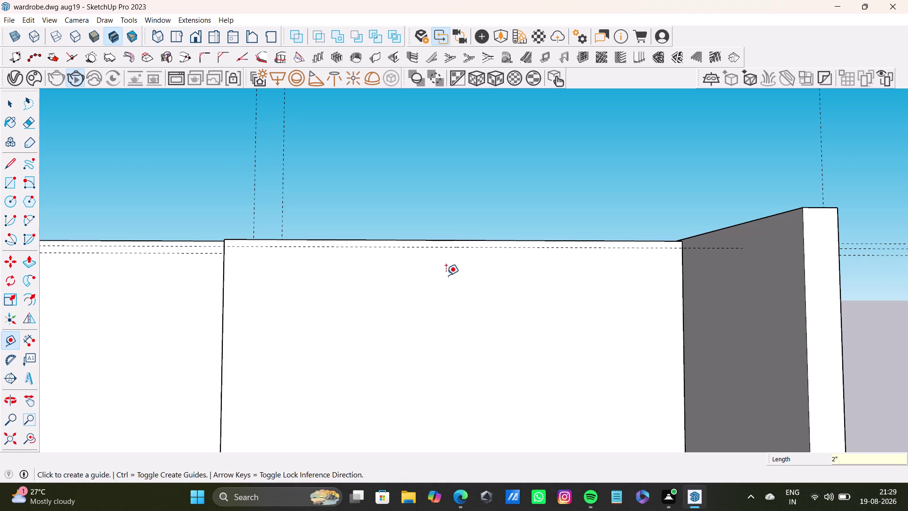
Add guides 2 inches in from the panel's left and right edges.
click(222, 325)
key(2)
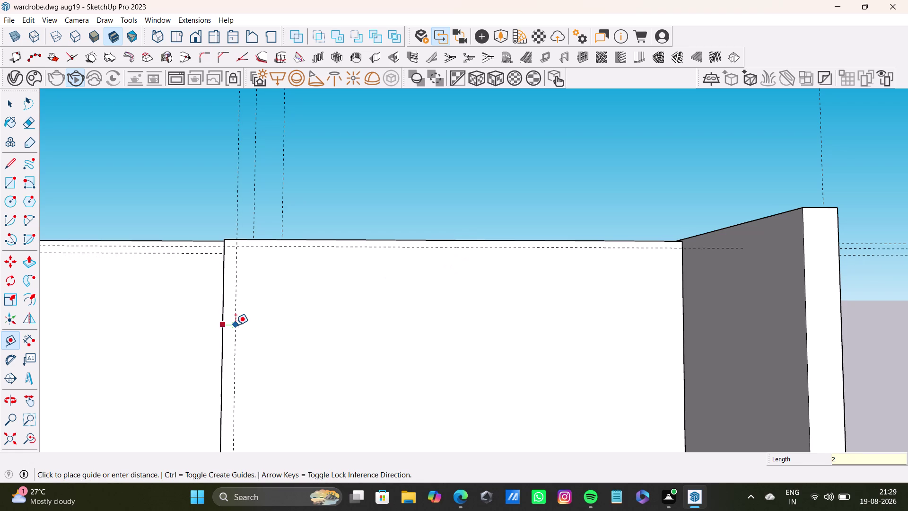
key(shift+quotedbl)
key(Return)
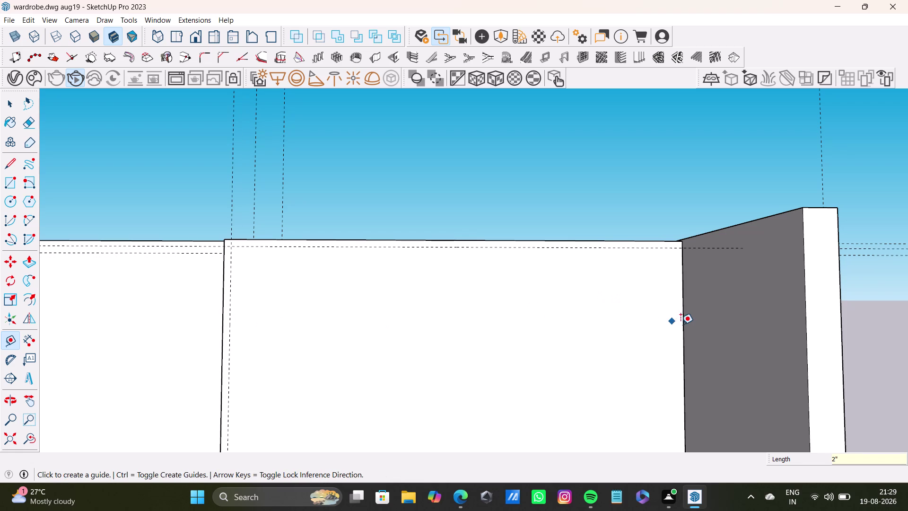
click(682, 326)
middle_drag(658, 330, 560, 384)
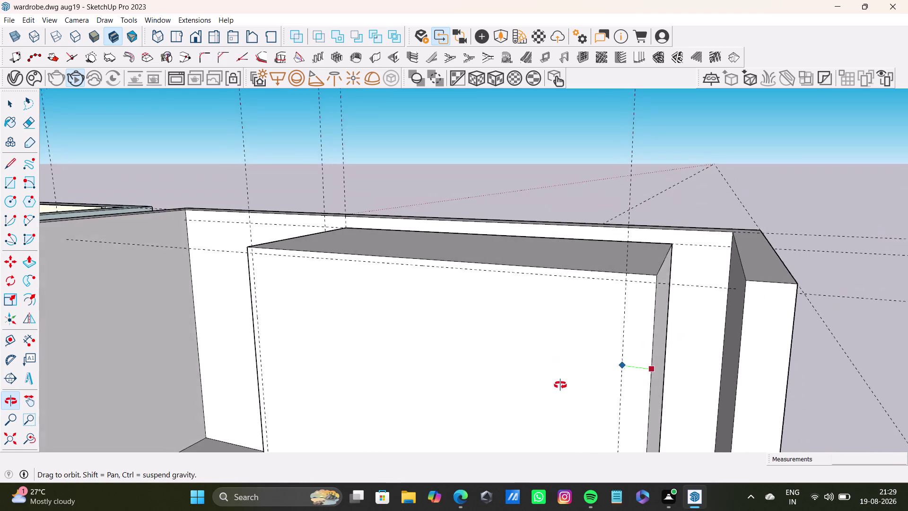
middle_drag(560, 384, 581, 386)
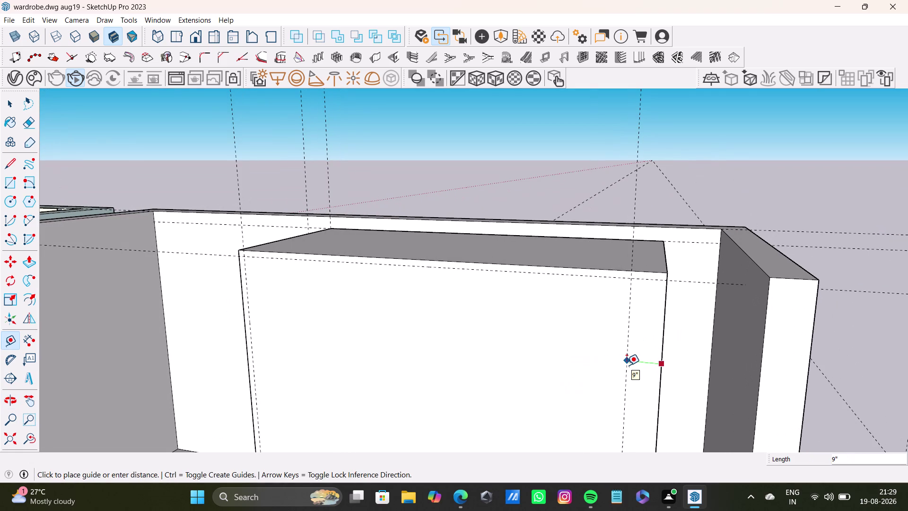
key(2)
key(shift+quotedbl)
key(Return)
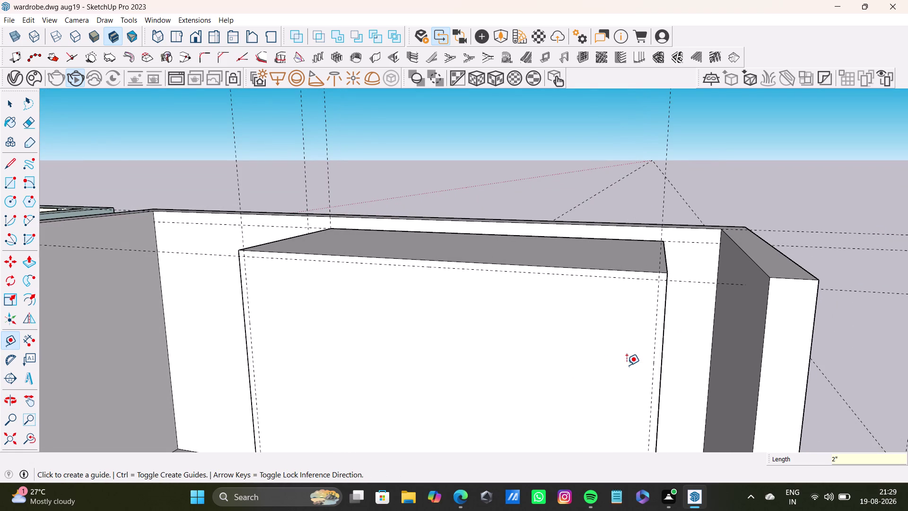
scroll(down, 3)
middle_drag(626, 363, 615, 232)
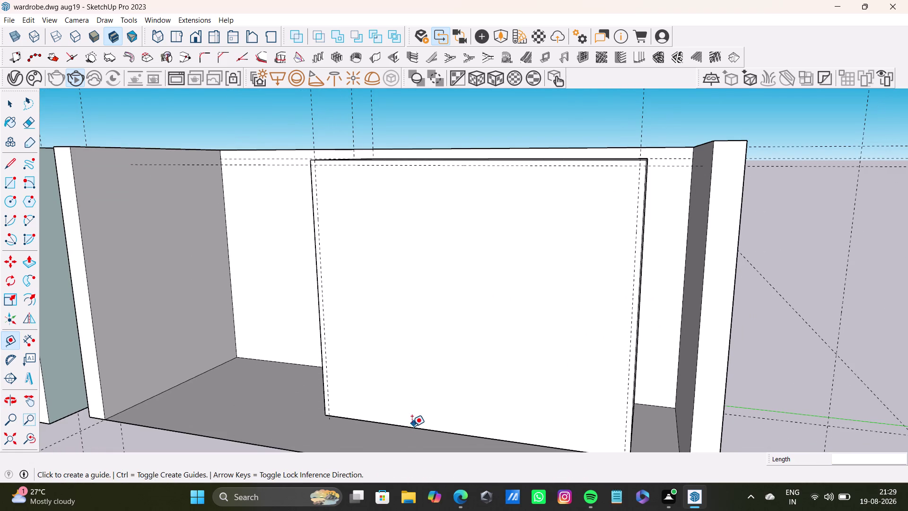
Start a guide from the panel's bottom edge, cancel it, and restart Tape Measure.
click(416, 427)
key(Up)
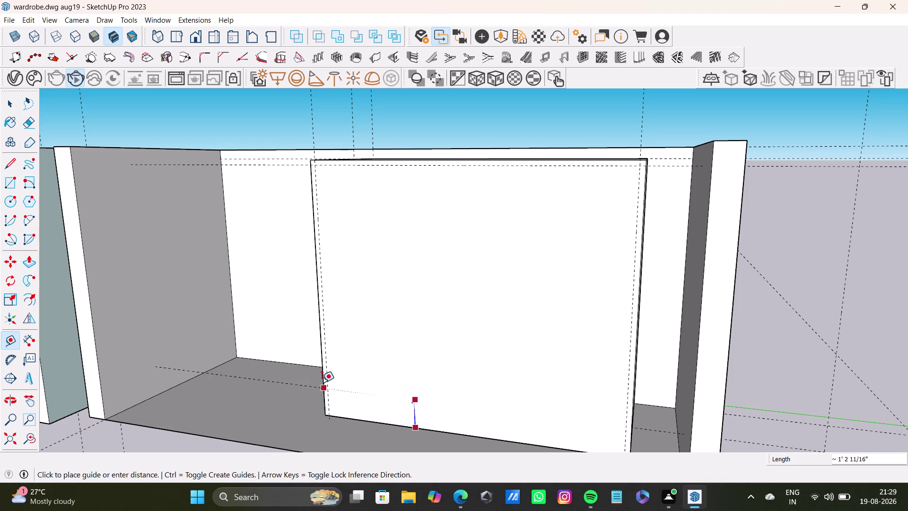
scroll(up, 3)
middle_drag(410, 407, 458, 421)
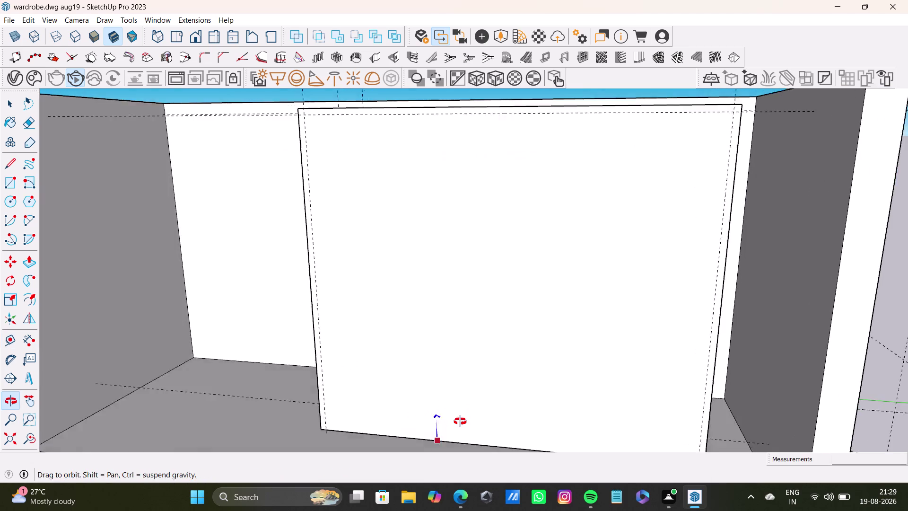
middle_drag(457, 421, 463, 422)
scroll(down, 3)
middle_drag(468, 418, 410, 294)
scroll(up, 3)
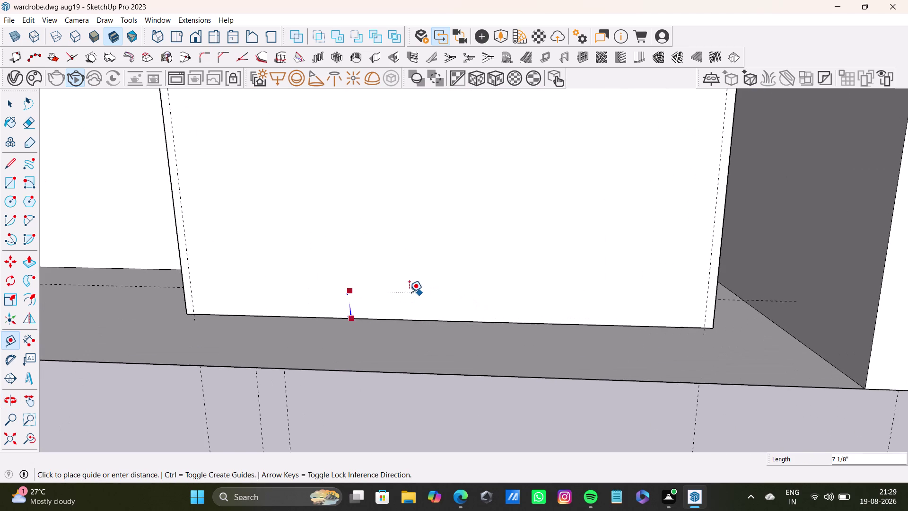
key(space)
key(t)
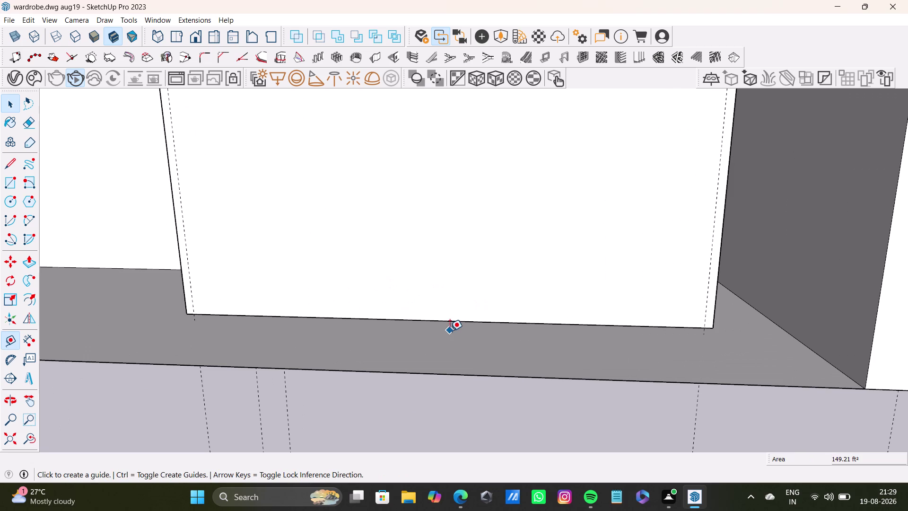
Place a guide 2 inches above the front panel's bottom edge.
click(413, 318)
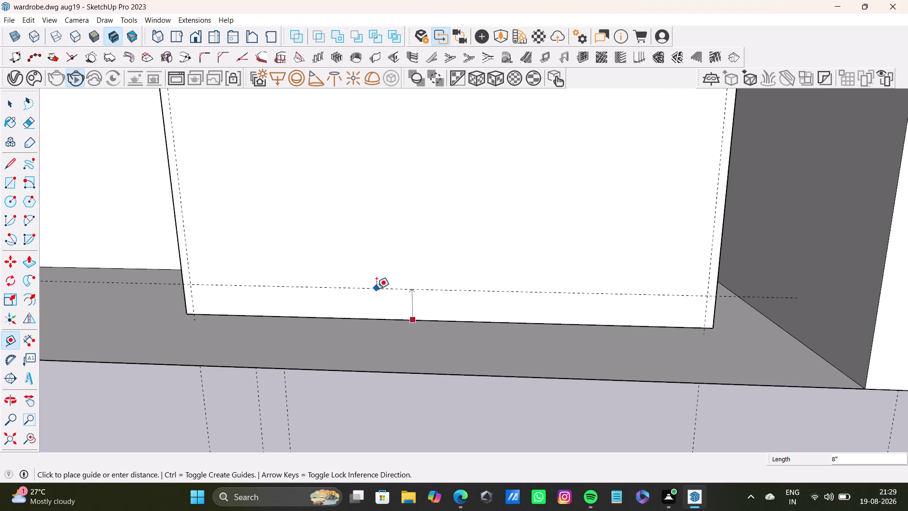
key(Up)
middle_drag(438, 272, 318, 234)
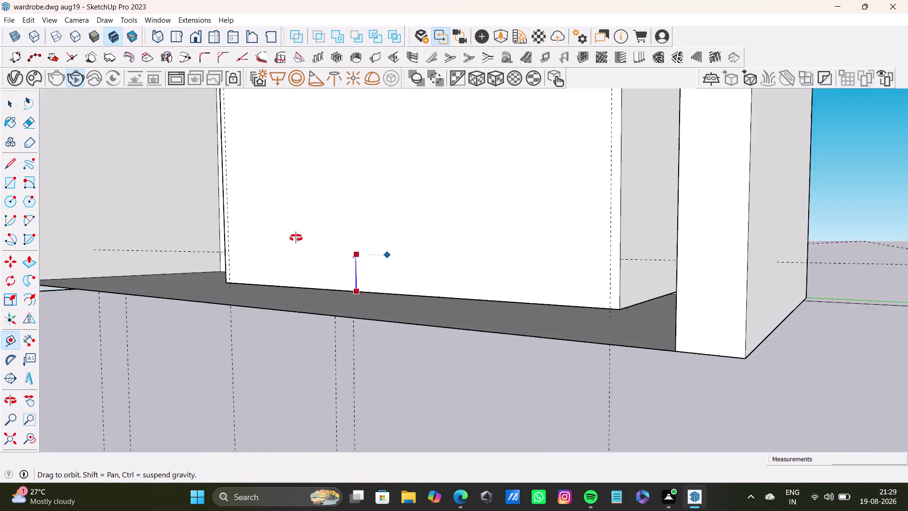
middle_drag(318, 234, 414, 350)
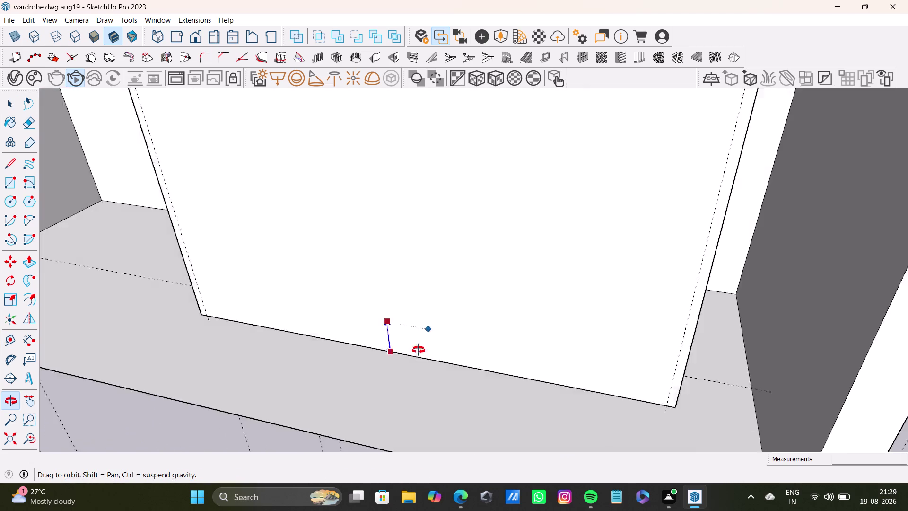
middle_drag(415, 350, 440, 342)
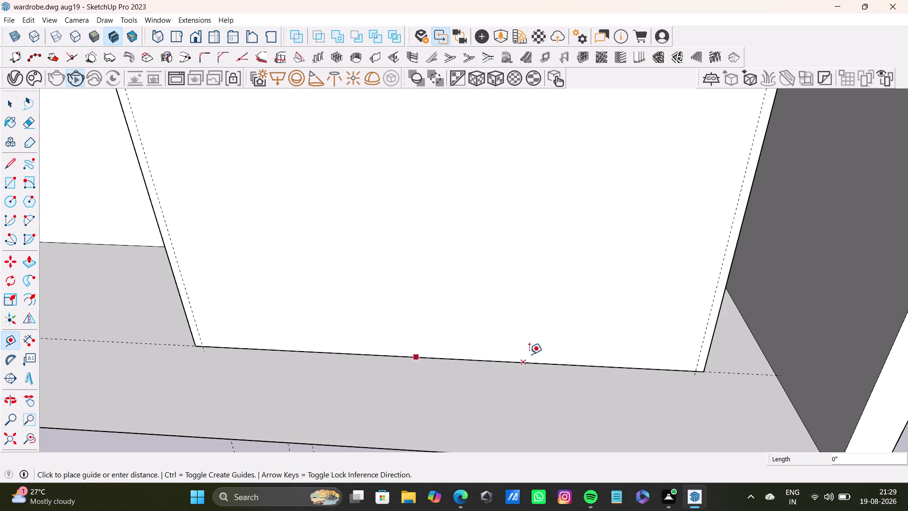
key(2)
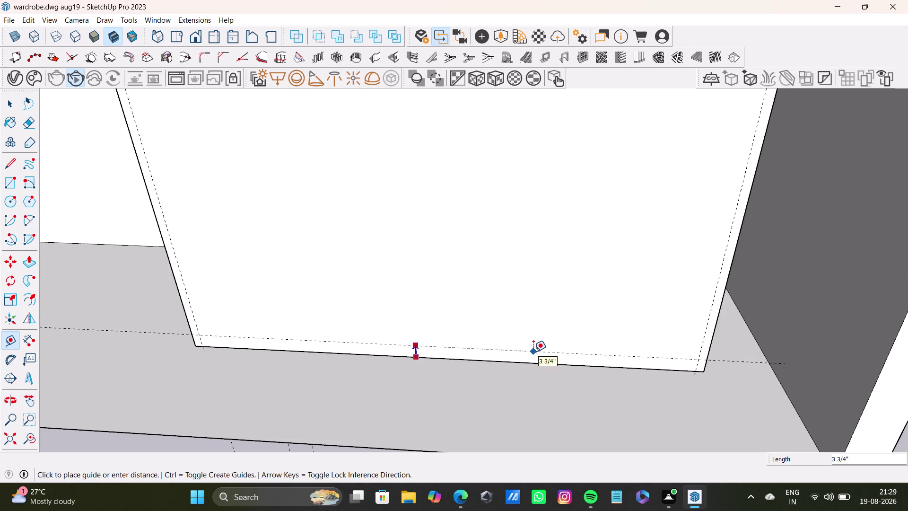
key(shift+quotedbl)
key(Return)
key(space)
Bring the base below the panel into view and select its face.
scroll(down, 3)
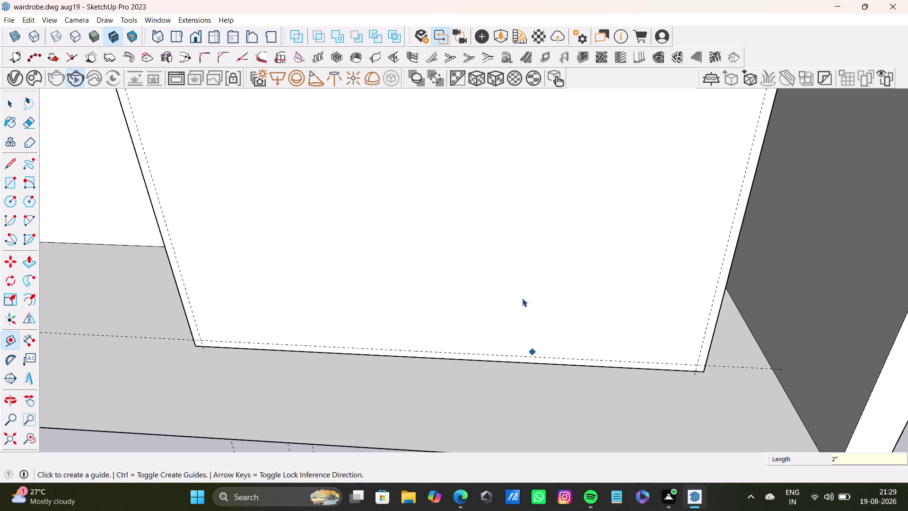
middle_drag(518, 305, 731, 185)
scroll(down, 3)
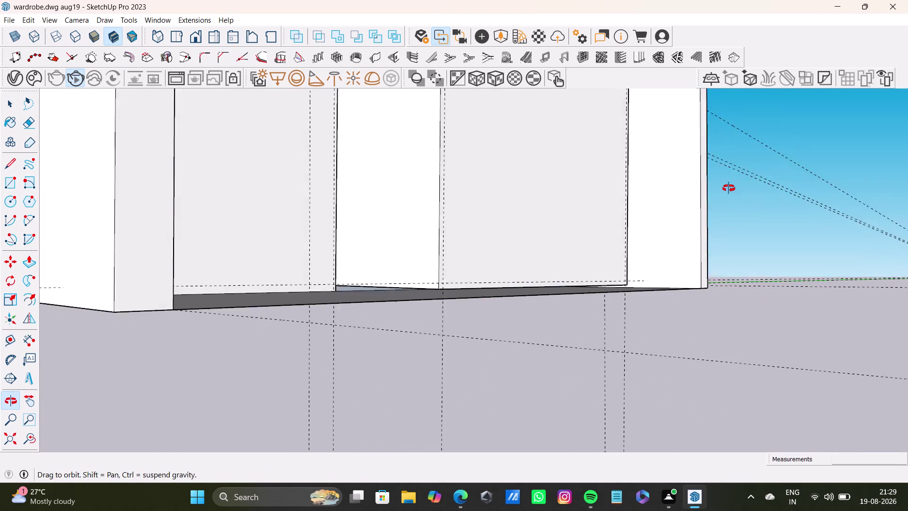
middle_drag(731, 185, 726, 191)
scroll(up, 3)
middle_drag(414, 299, 380, 296)
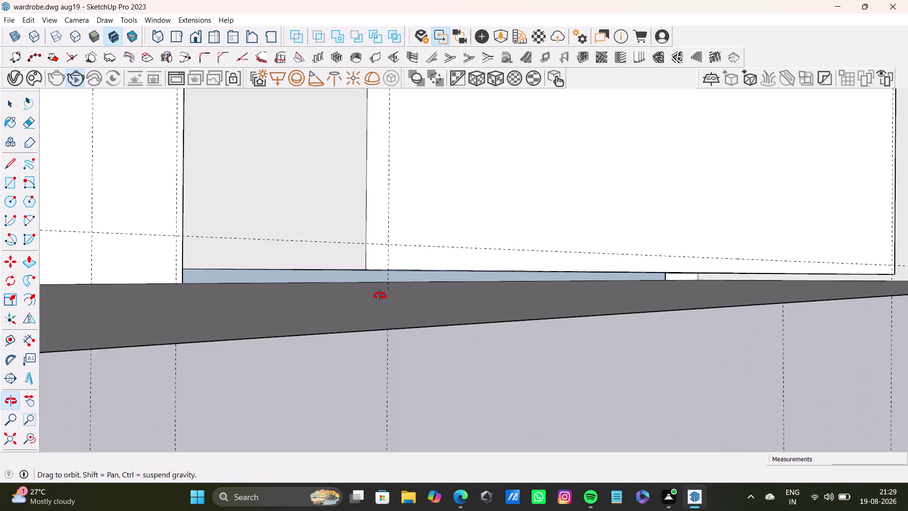
middle_drag(380, 296, 367, 294)
key(space)
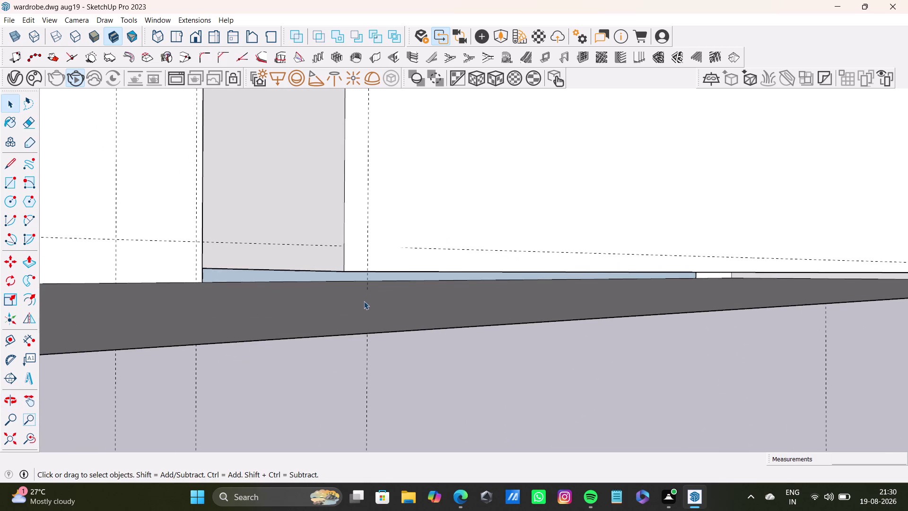
click(366, 305)
Extrude the base face below the panel outward with Push/Pull.
key(p)
drag(367, 306, 366, 291)
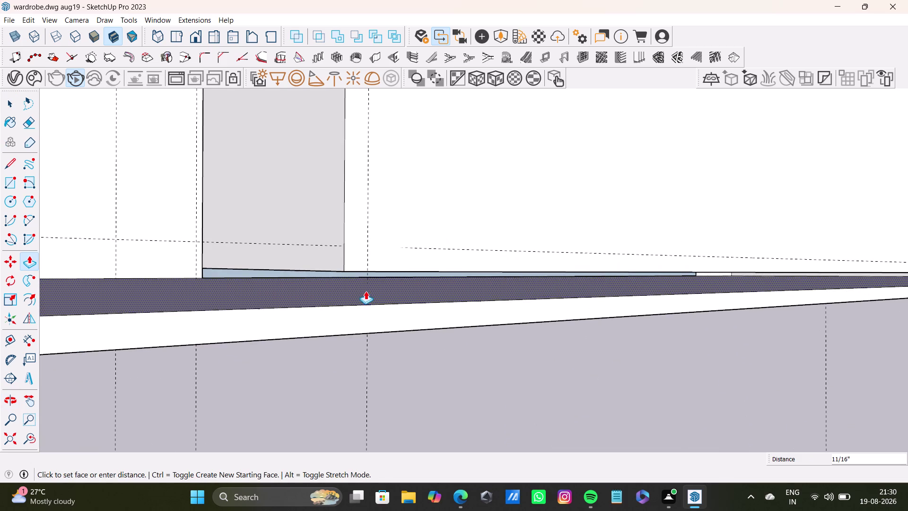
drag(366, 291, 366, 272)
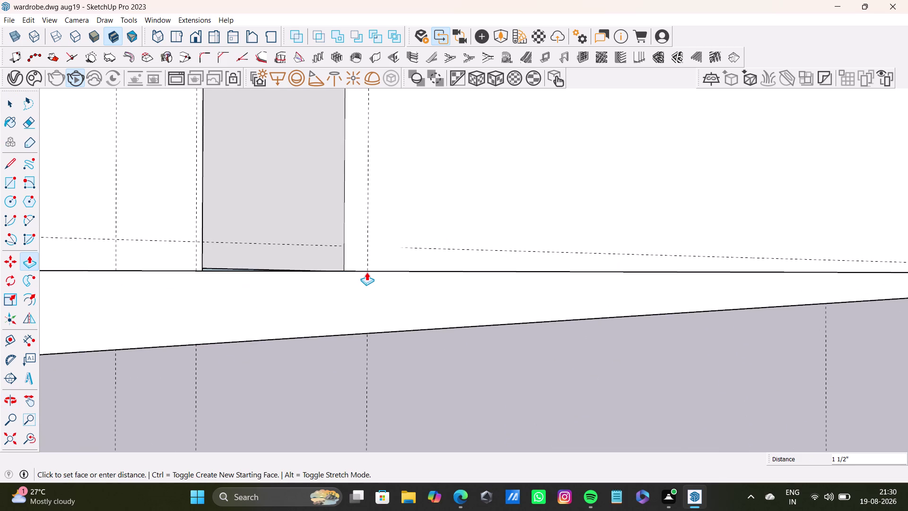
drag(367, 272, 365, 271)
key(space)
Orbit to inspect the extruded base from below and above.
middle_drag(359, 312, 358, 343)
scroll(up, 3)
middle_drag(318, 245, 367, 378)
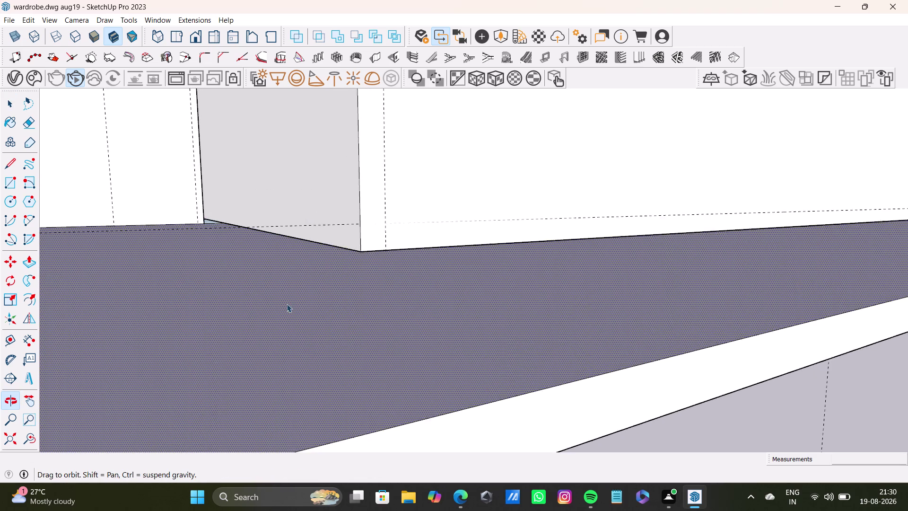
scroll(up, 3)
middle_drag(236, 235, 284, 248)
middle_drag(281, 254, 374, 235)
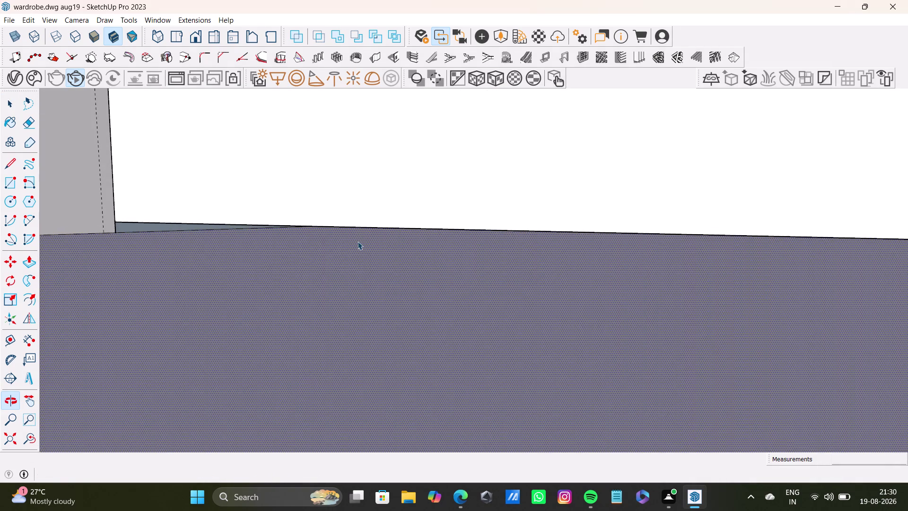
middle_drag(357, 236, 342, 233)
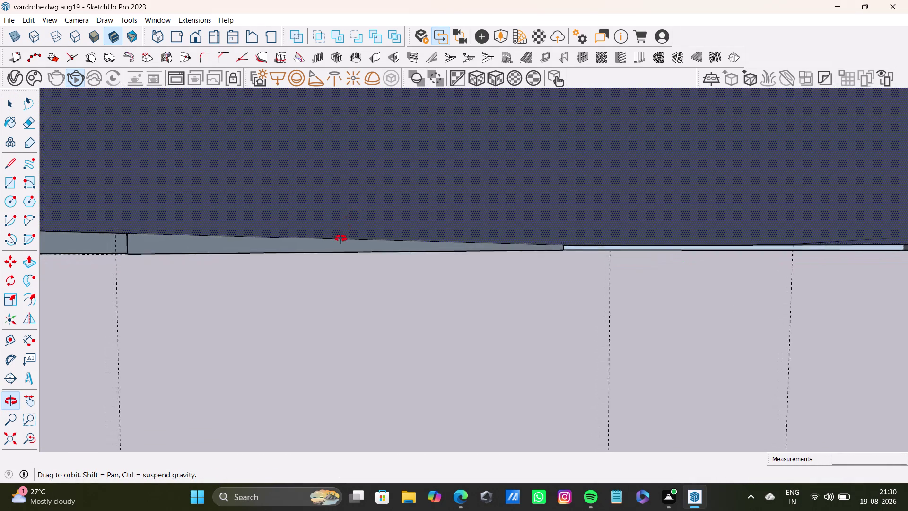
middle_drag(343, 233, 342, 283)
scroll(down, 3)
middle_drag(343, 275, 302, 302)
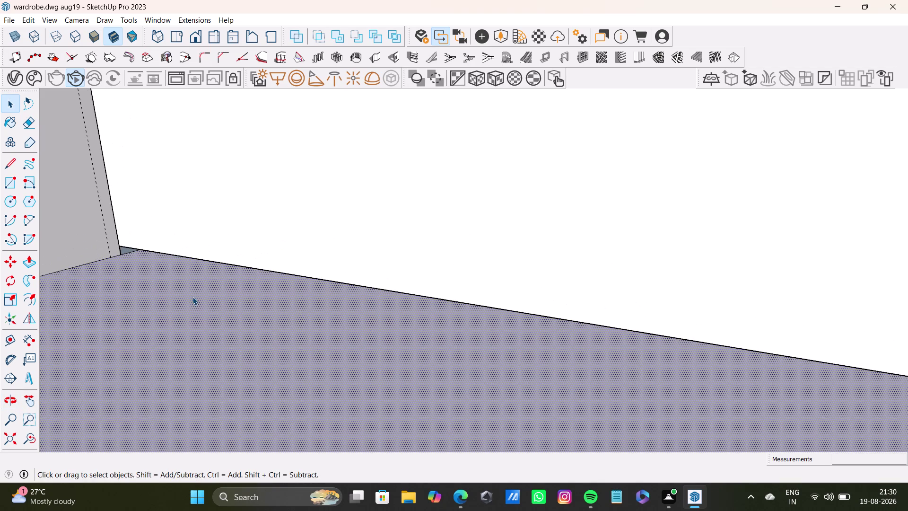
Orbit along the floor edge toward the unit's side wall.
middle_drag(233, 327, 228, 363)
middle_drag(229, 363, 254, 307)
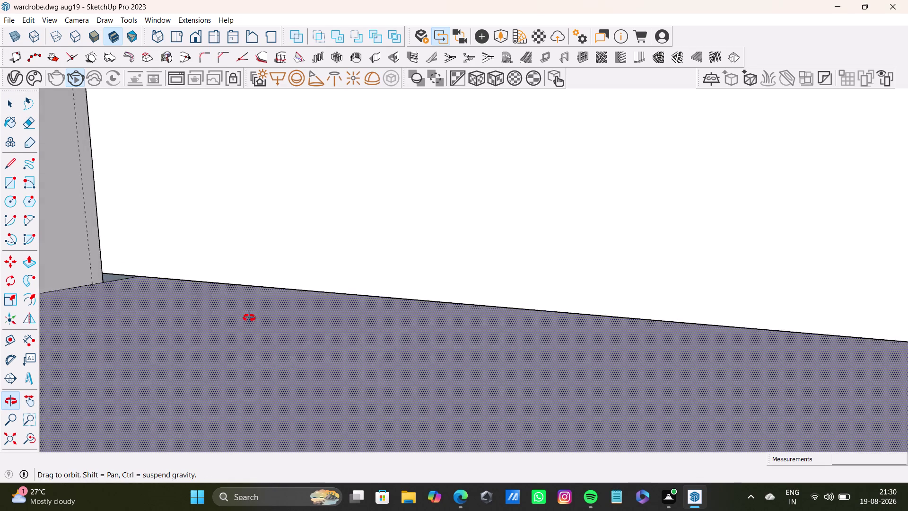
middle_drag(255, 307, 258, 288)
scroll(down, 3)
middle_drag(188, 262, 189, 262)
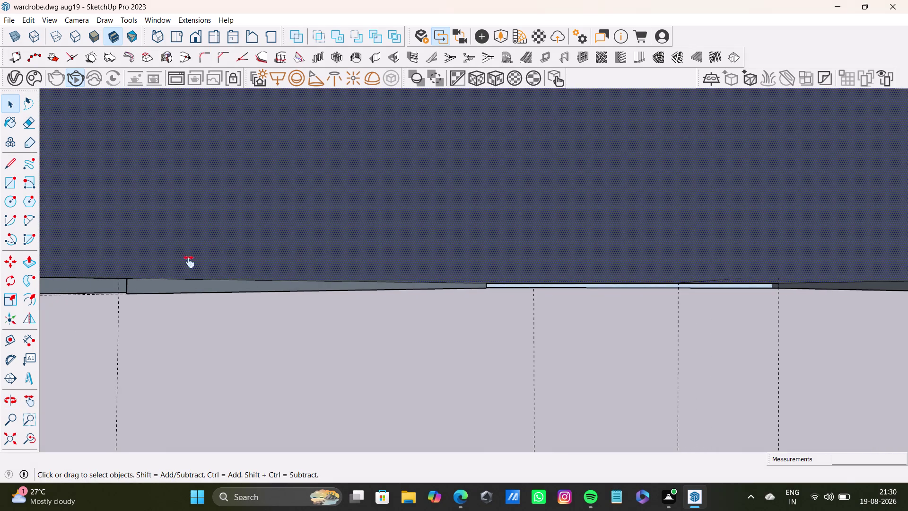
middle_drag(190, 261, 194, 292)
middle_click(211, 300)
scroll(up, 3)
middle_drag(260, 272, 263, 260)
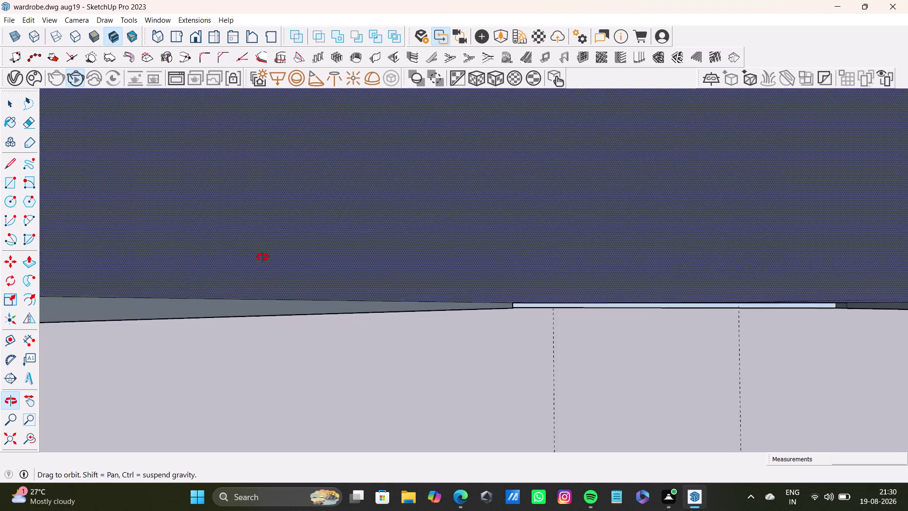
middle_drag(262, 260, 254, 282)
scroll(up, 3)
middle_drag(183, 285, 182, 242)
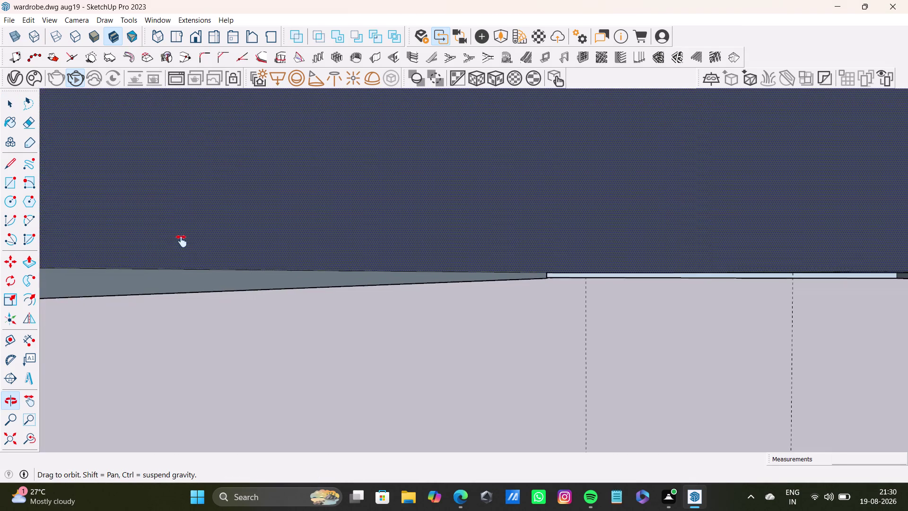
middle_drag(182, 241, 177, 252)
scroll(up, 3)
Select a face beside the unit and push/pull it a short distance.
click(235, 264)
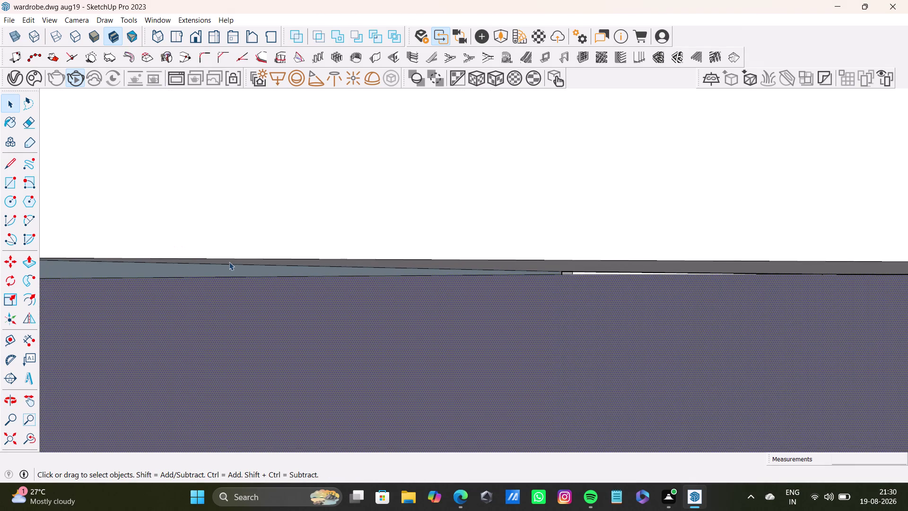
click(580, 267)
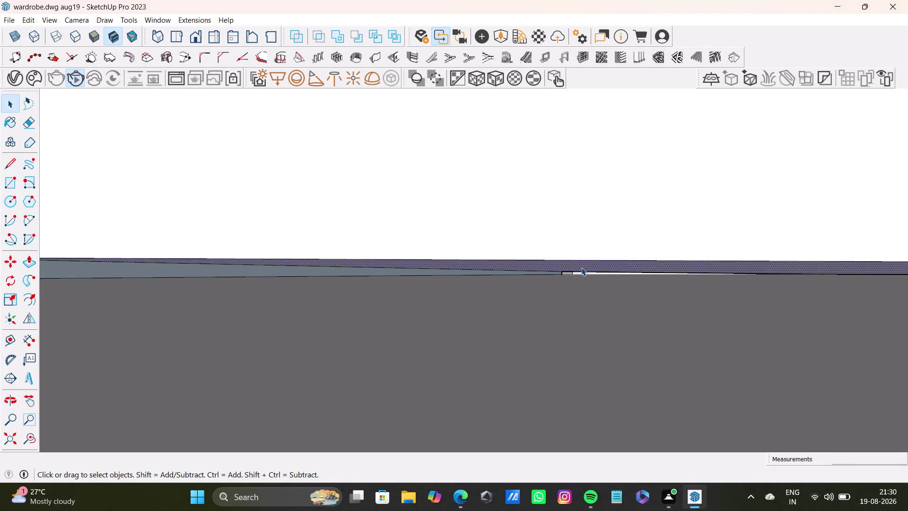
key(p)
drag(581, 267, 581, 280)
key(space)
scroll(down, 3)
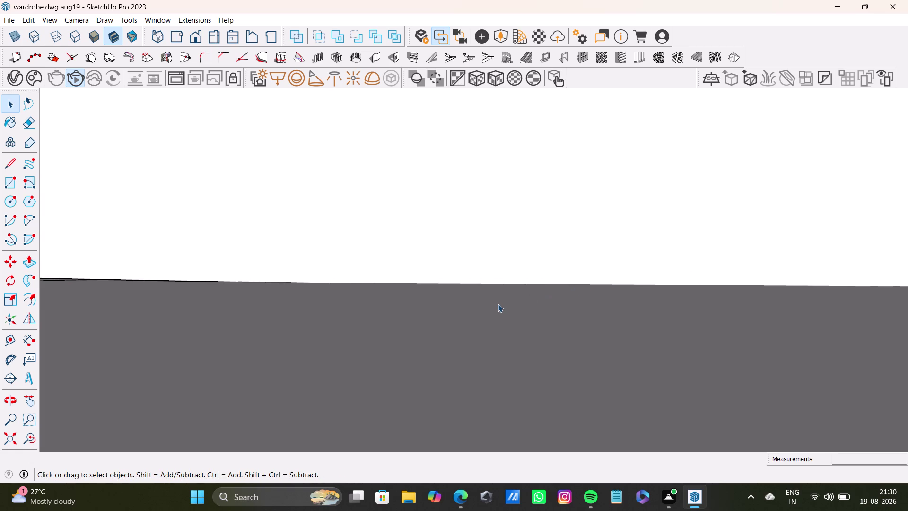
middle_drag(145, 281, 288, 278)
scroll(up, 3)
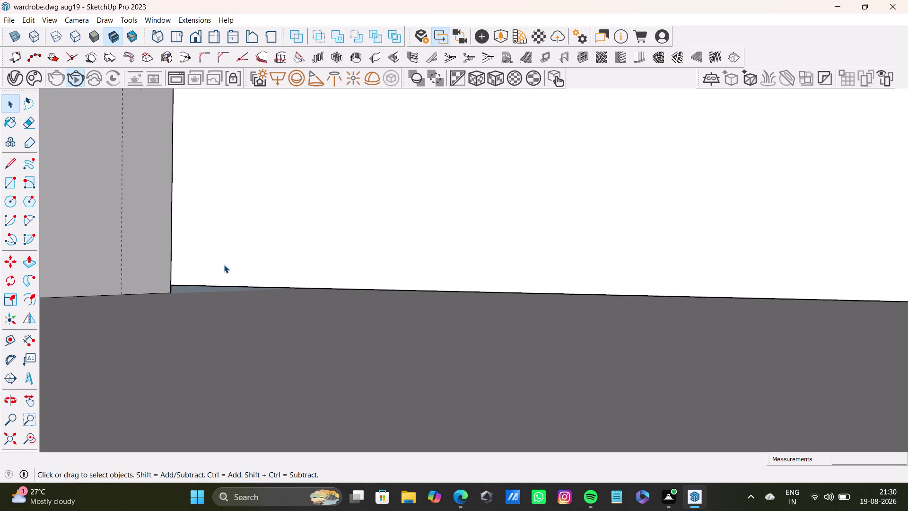
scroll(up, 3)
middle_drag(214, 277, 175, 256)
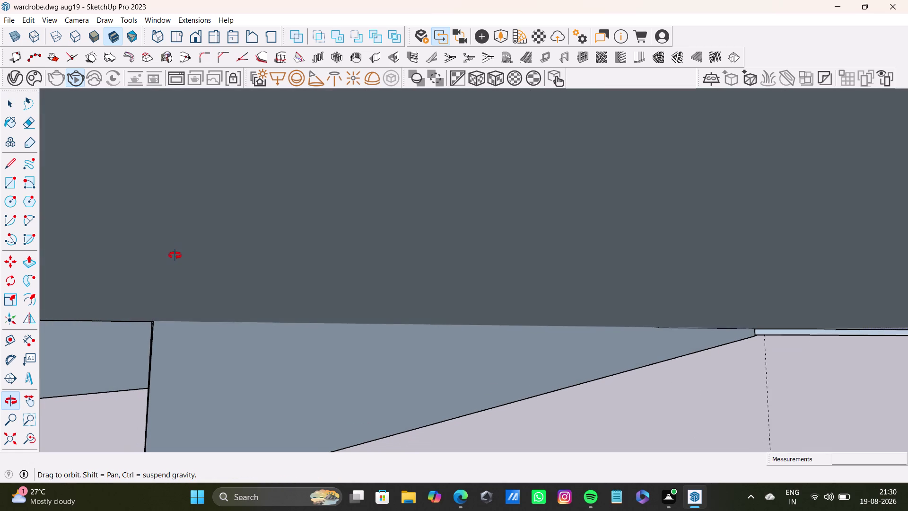
middle_drag(175, 255, 176, 255)
scroll(down, 3)
Fit the whole model on screen and orbit to look down on the row of units.
click(11, 440)
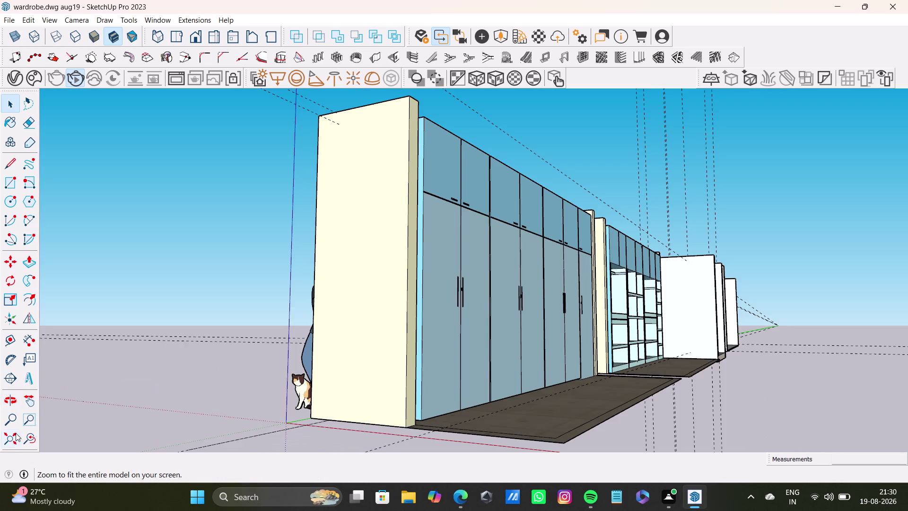
middle_drag(392, 299, 269, 399)
scroll(down, 3)
middle_drag(618, 274, 26, 289)
scroll(down, 3)
middle_drag(403, 258, 331, 347)
middle_drag(546, 222, 389, 300)
key(space)
click(322, 192)
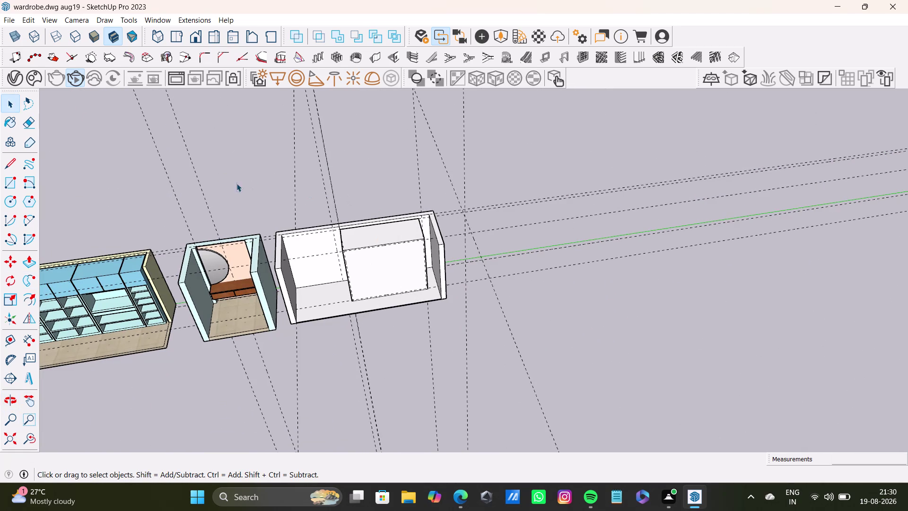
Open the editing options without choosing anything, then swing the view to face the row.
click(26, 17)
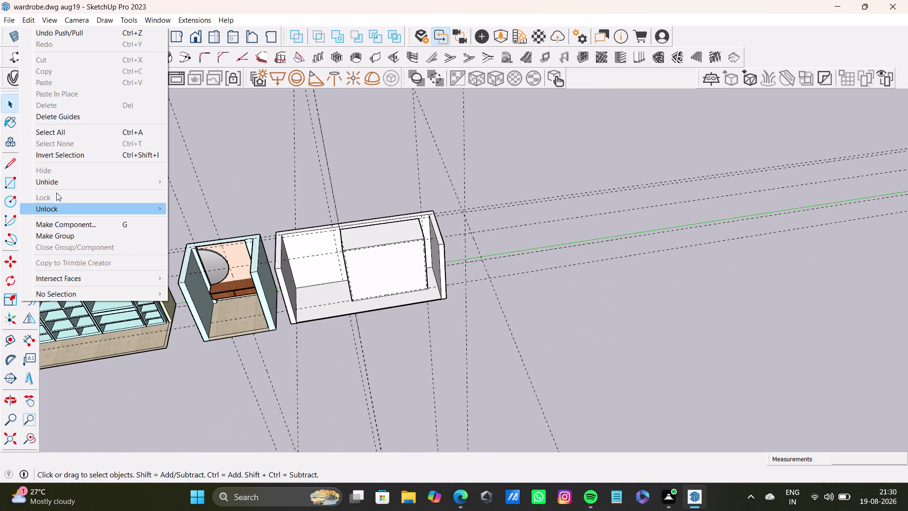
click(59, 118)
key(space)
middle_drag(432, 297, 378, 304)
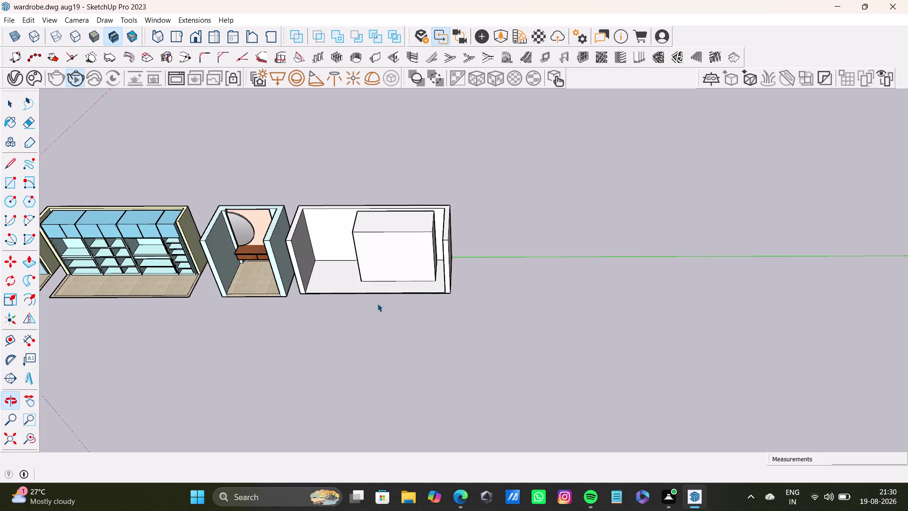
key(space)
click(504, 238)
middle_drag(364, 260, 478, 252)
Drag-select the last box unit and delete it, then undo the deletion.
drag(398, 178, 437, 271)
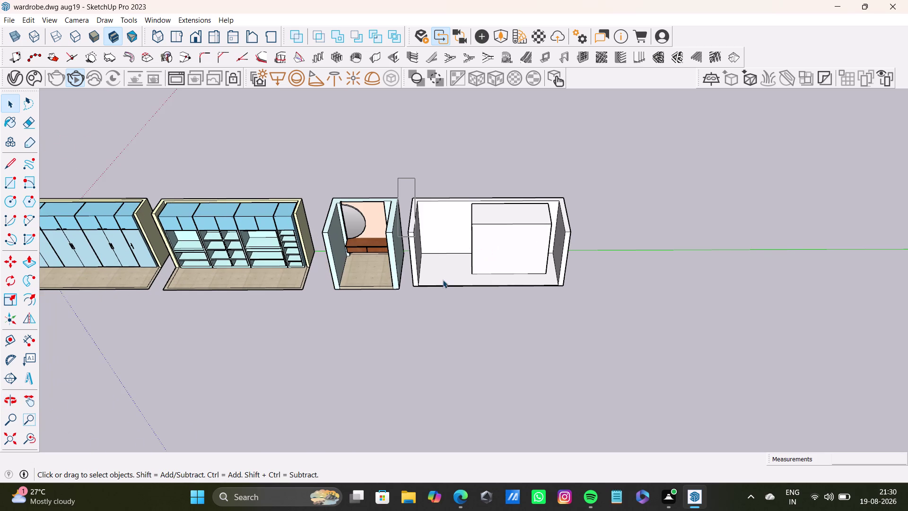
drag(437, 271, 632, 311)
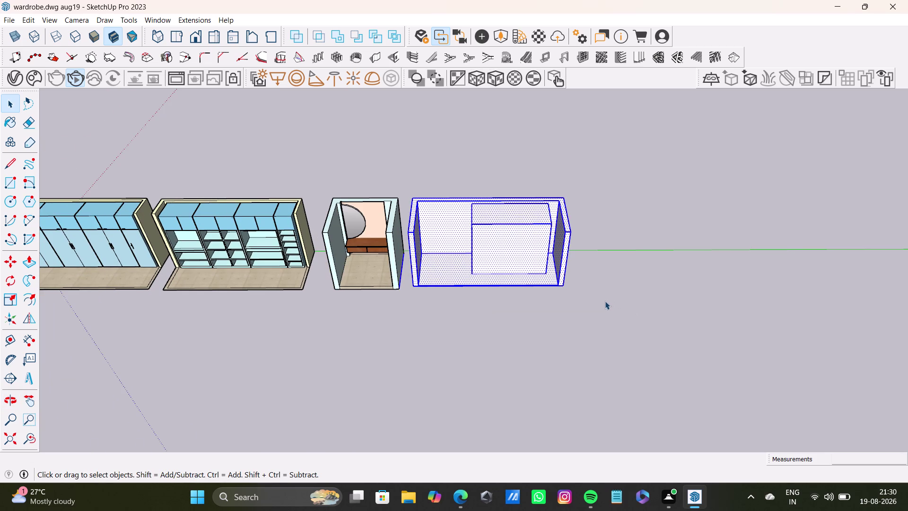
key(Delete)
click(605, 301)
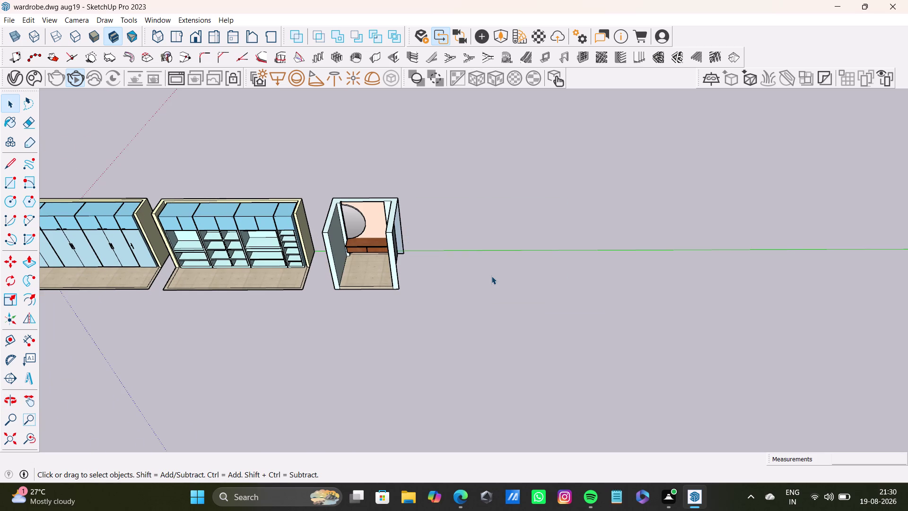
key(ctrl+z)
Select the entire last box unit, including its inner block, and delete it.
scroll(up, 3)
middle_drag(432, 242, 436, 241)
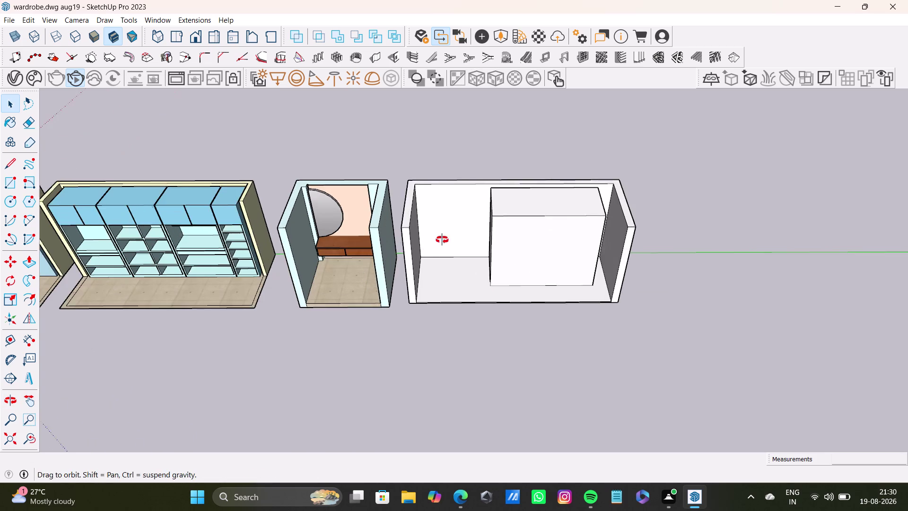
middle_drag(436, 241, 514, 266)
double_click(416, 228)
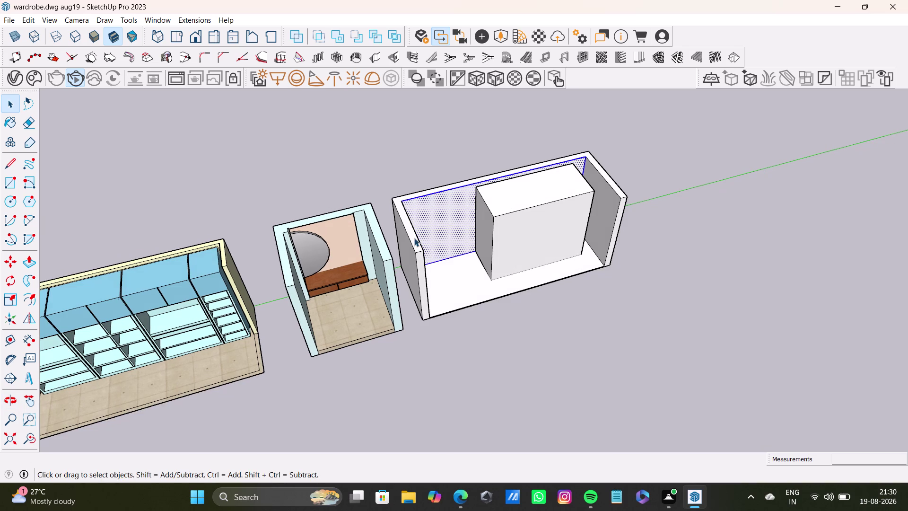
triple_click(414, 239)
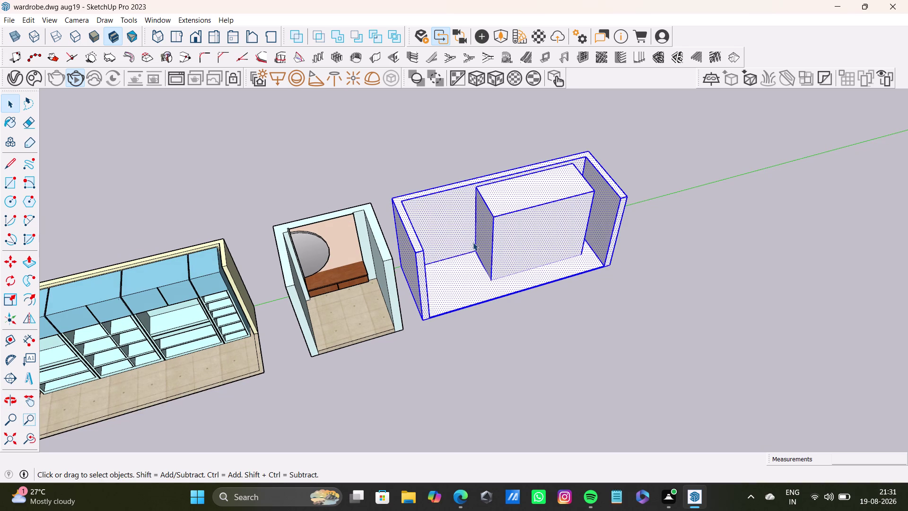
key(Delete)
Orbit and zoom the view to settle beside the dressing-table unit.
scroll(down, 3)
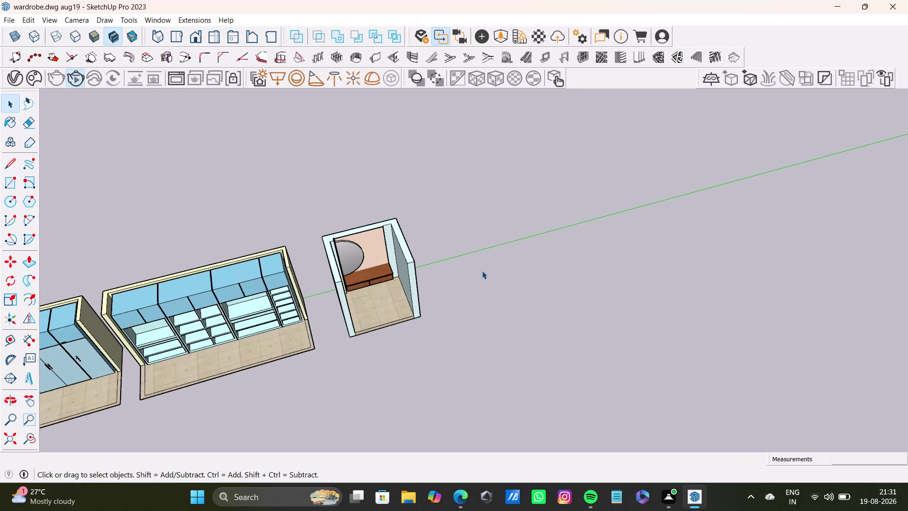
scroll(down, 3)
middle_drag(491, 273, 372, 197)
scroll(up, 3)
middle_drag(414, 266, 310, 289)
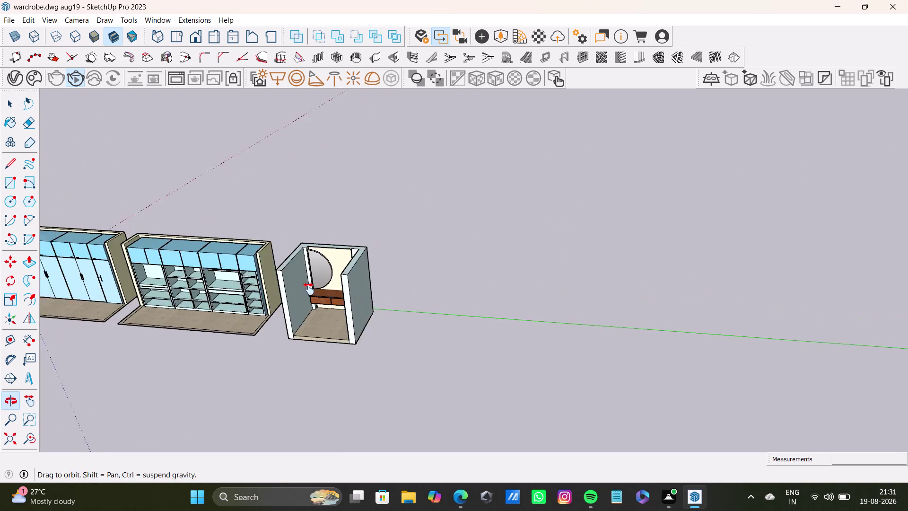
middle_drag(310, 289, 309, 289)
middle_drag(381, 296, 388, 277)
click(7, 183)
scroll(up, 3)
Draw a rectangle on the empty ground beside the dressing-table unit.
middle_drag(414, 338, 356, 241)
middle_drag(371, 257, 415, 344)
scroll(up, 3)
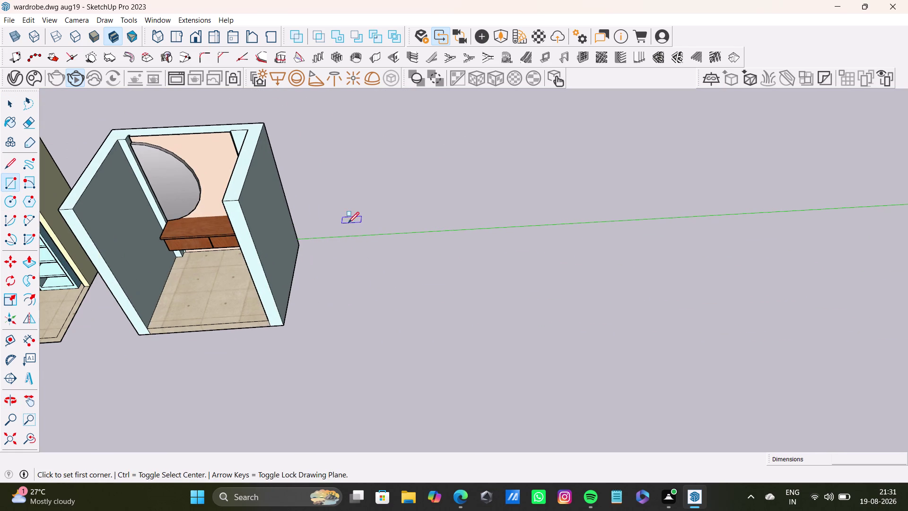
click(355, 237)
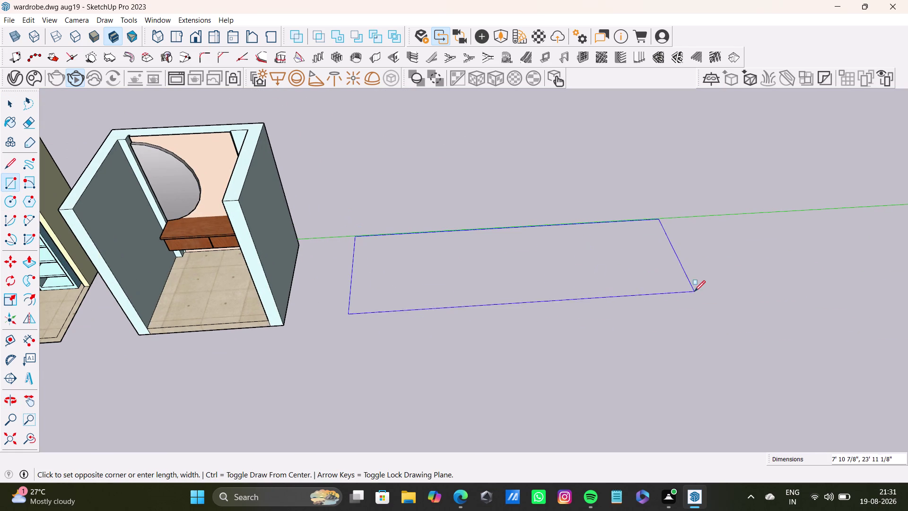
click(599, 310)
key(space)
Offset the rectangle's outline outward by 9" to form a border.
click(495, 281)
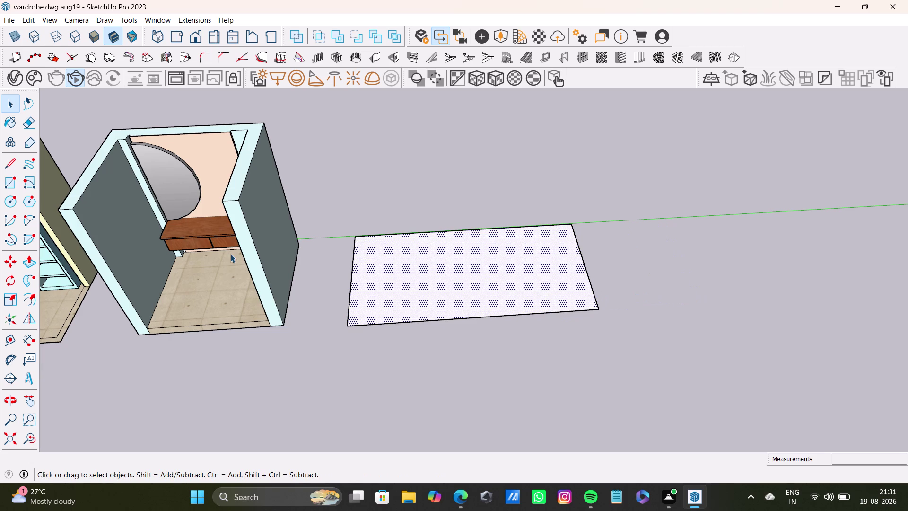
click(34, 297)
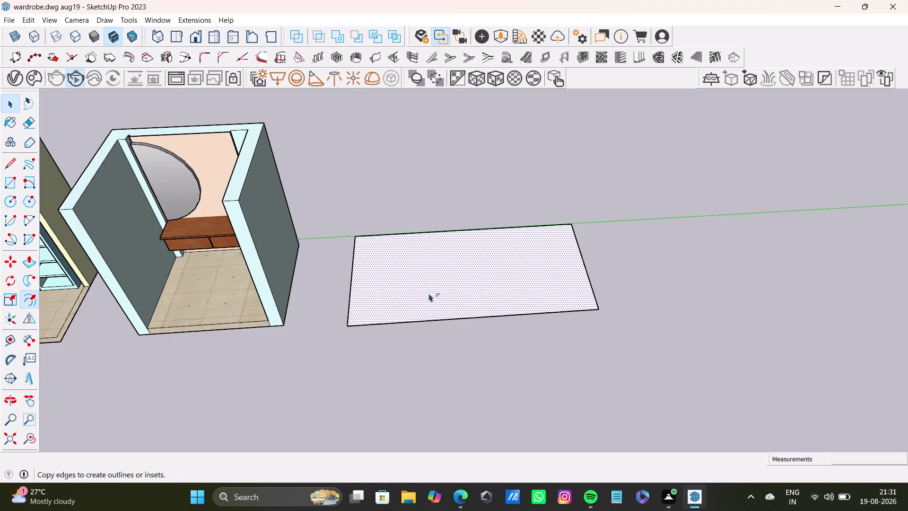
click(477, 278)
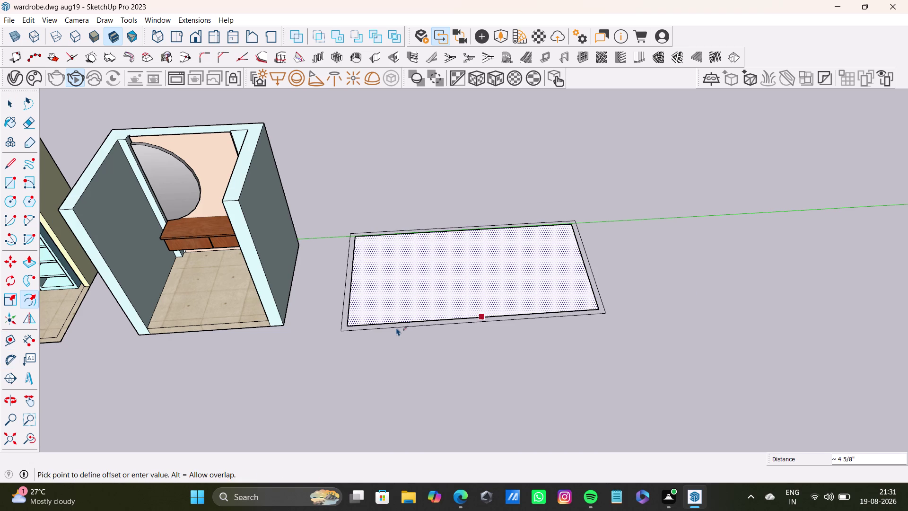
key(9)
key(shift+quotedbl)
key(Return)
key(space)
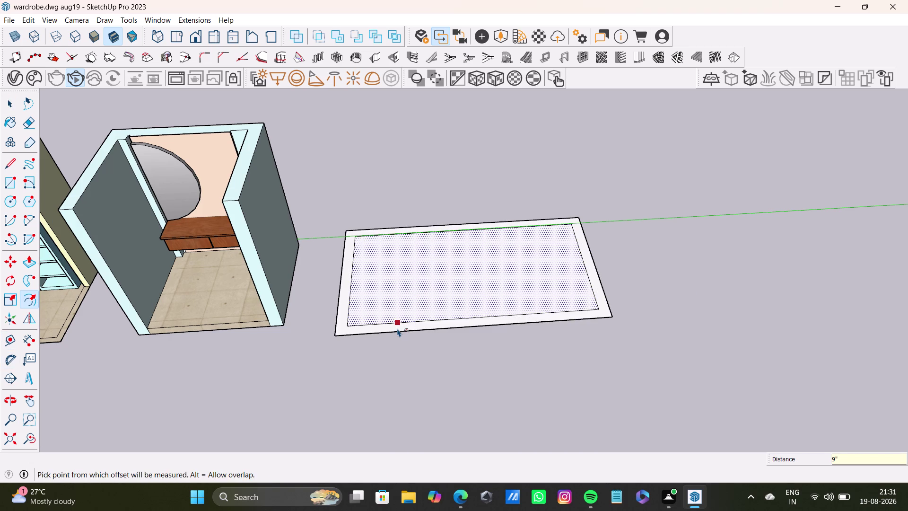
Select the rectangle together with its border and shift it slightly with Move.
scroll(down, 3)
middle_drag(460, 302, 449, 389)
middle_drag(496, 275, 490, 314)
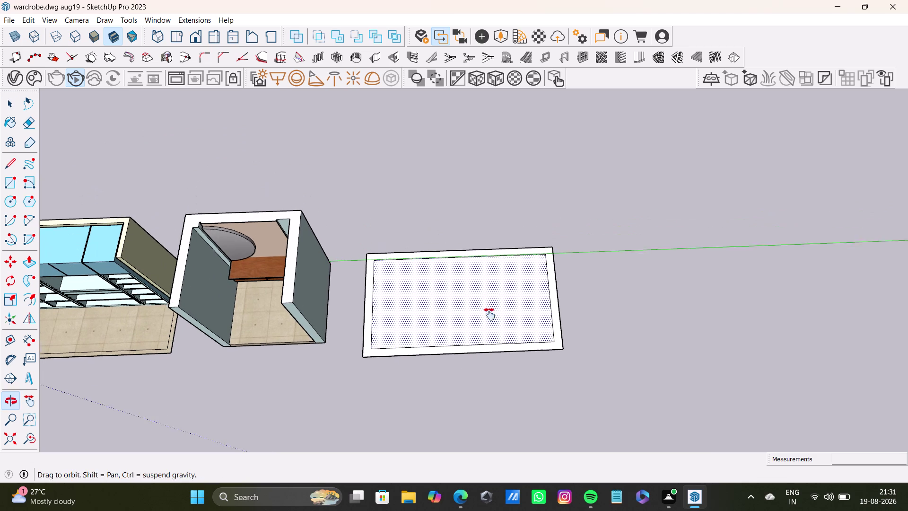
triple_click(558, 348)
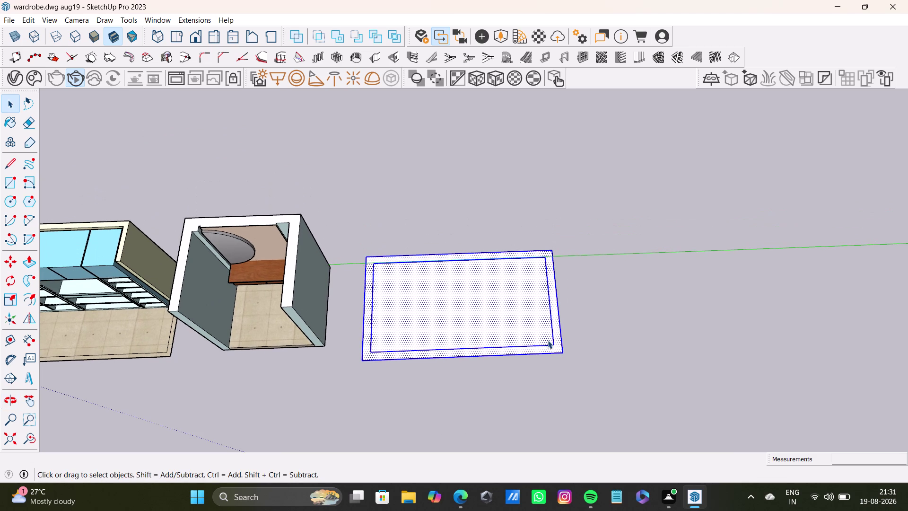
key(m)
click(565, 350)
click(565, 363)
key(space)
scroll(down, 3)
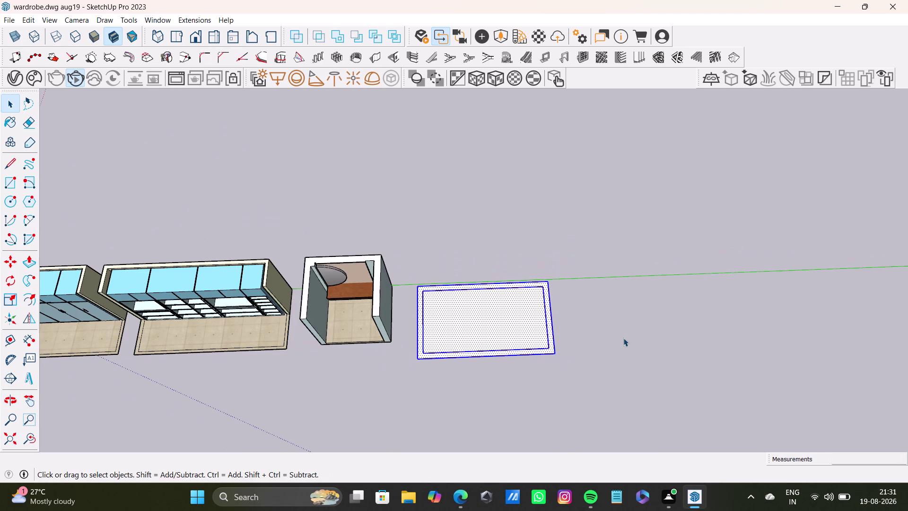